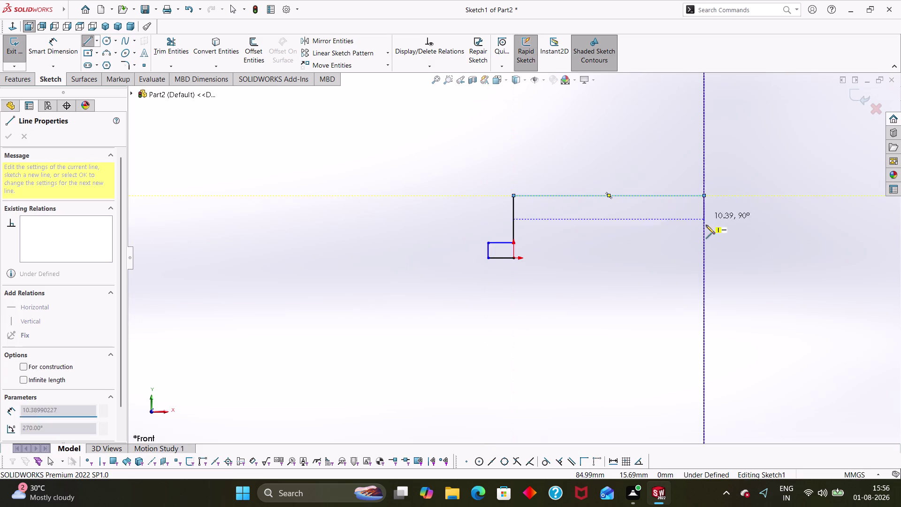
Draw the stepped line outline with a tall middle section and short side steps.
click(707, 242)
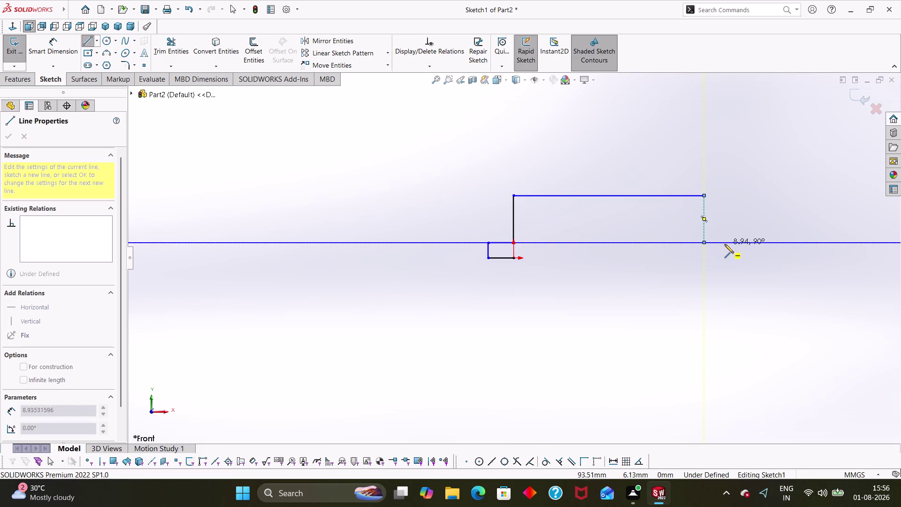
click(728, 243)
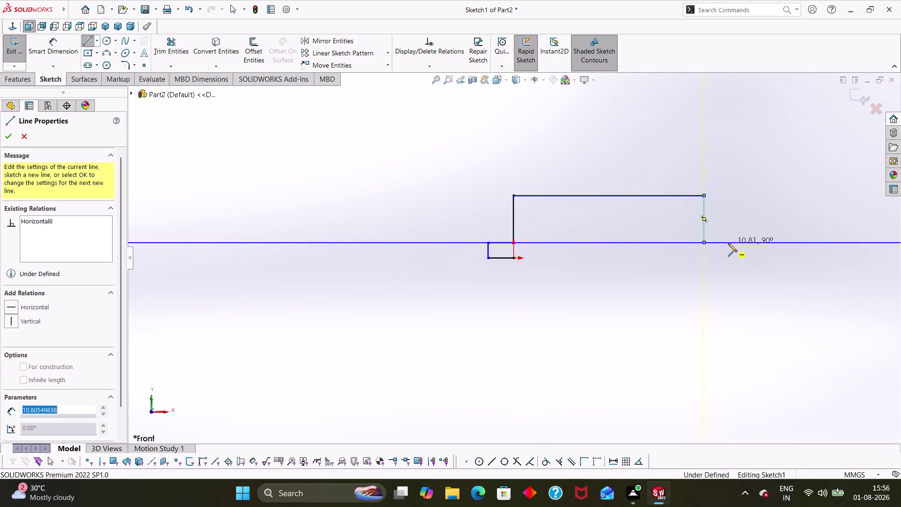
click(729, 259)
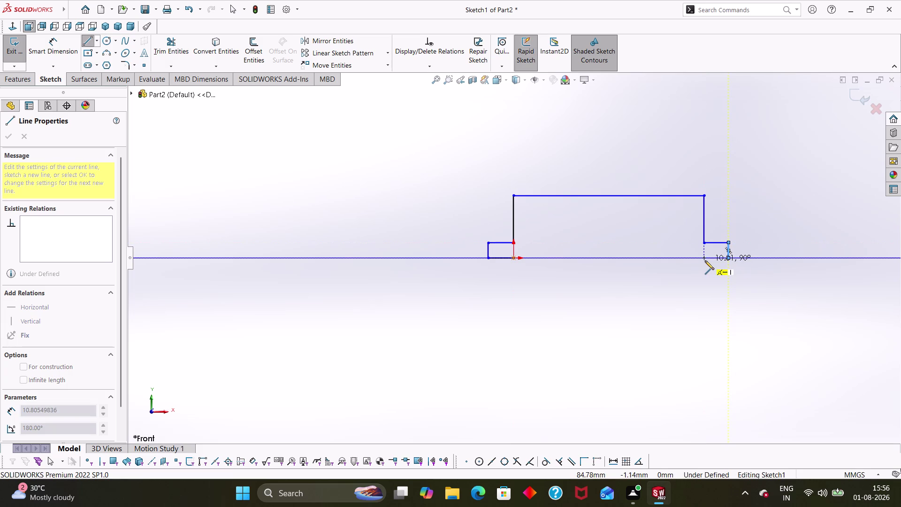
click(704, 260)
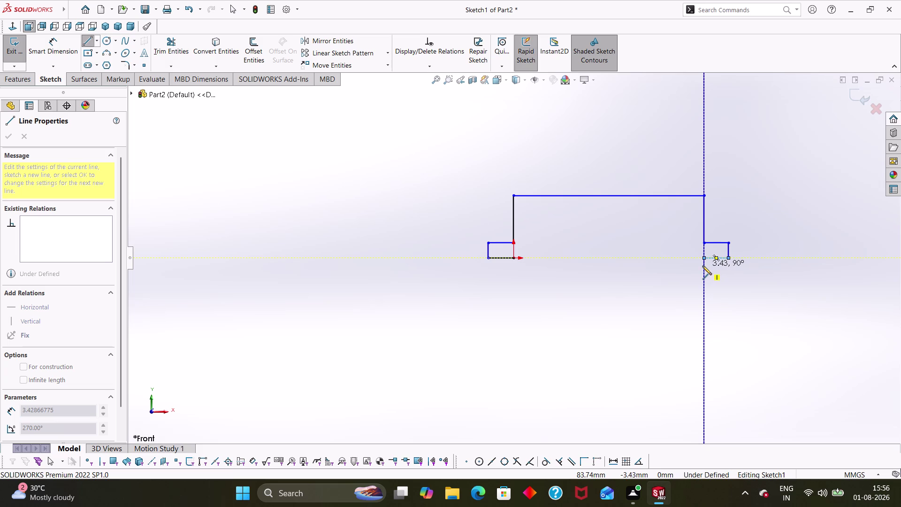
key(Escape)
Delete the stray short bottom lines from the outline.
click(708, 258)
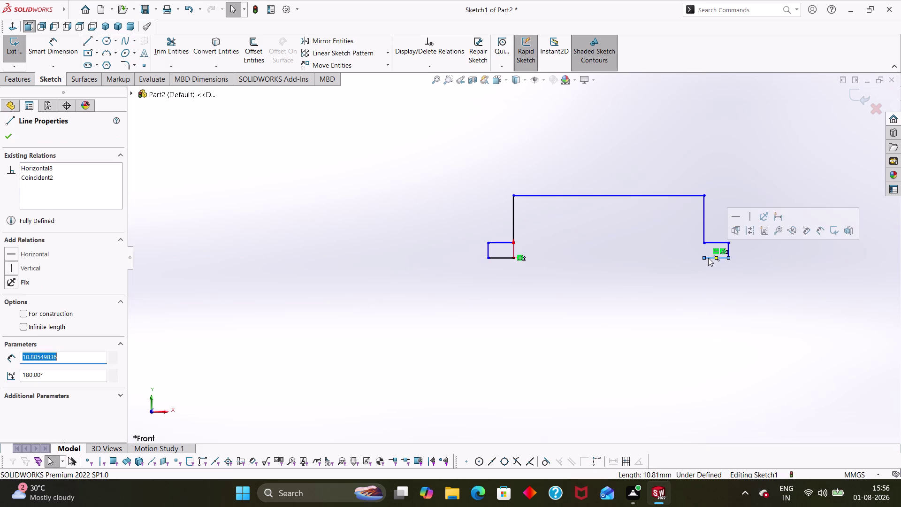
key(Delete)
click(506, 259)
key(Delete)
right_drag(441, 268, 383, 270)
click(487, 258)
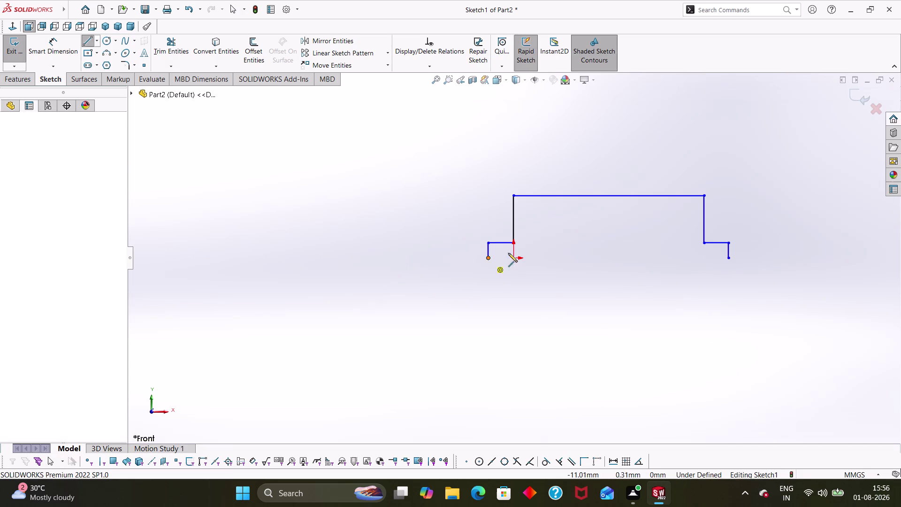
Draw the closing line along the bottom of the outline.
click(728, 256)
key(Escape)
key(Escape)
key(Escape)
right_drag(461, 336, 430, 250)
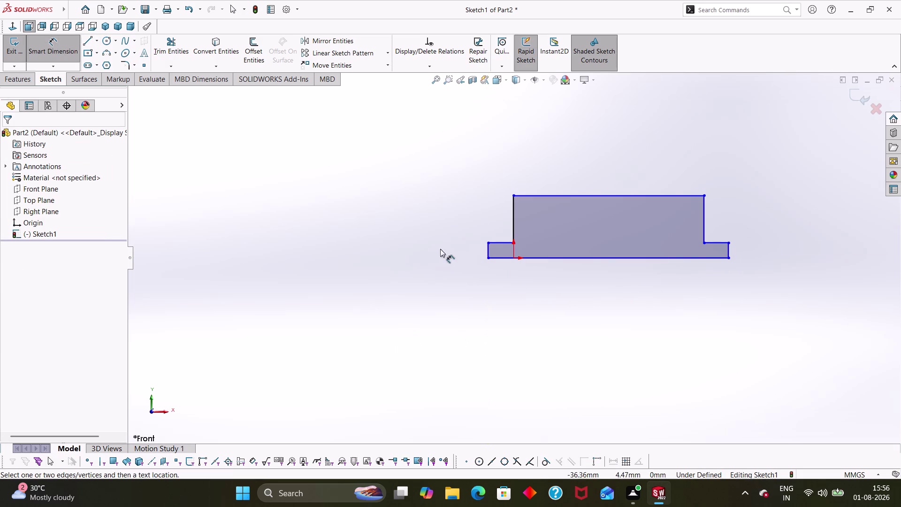
Try dimensioning at the bottom-left corner, then cancel the attempt.
click(484, 251)
click(486, 255)
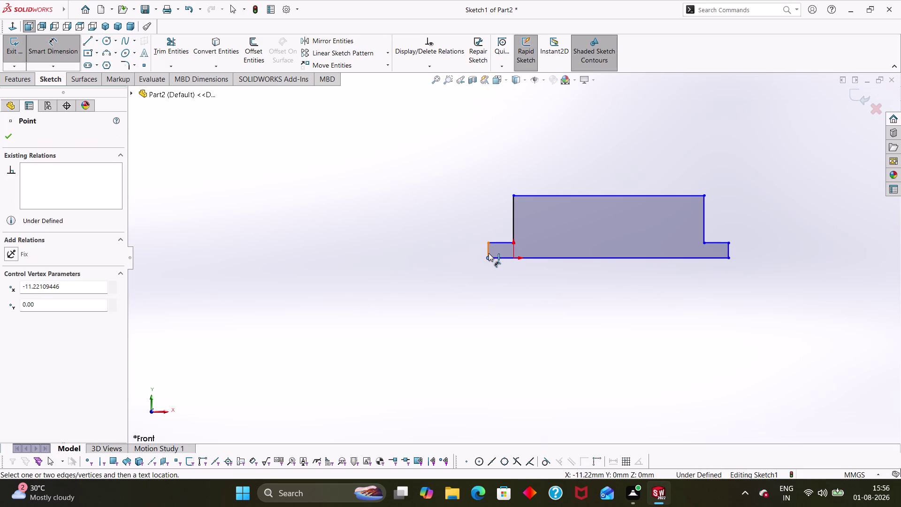
click(488, 252)
key(Escape)
key(Escape)
key(Escape)
right_drag(473, 300, 469, 259)
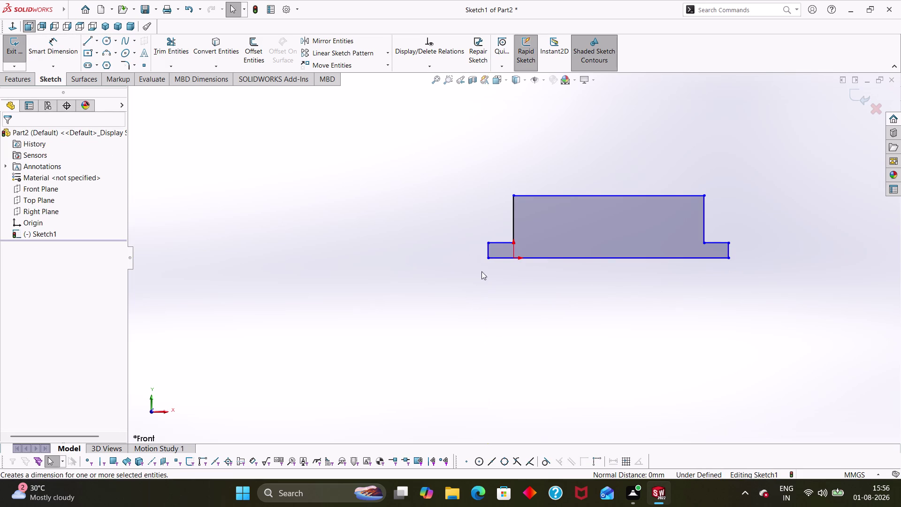
right_drag(483, 301, 476, 221)
Dimension the left step's vertical edge to a 12.50 mm height.
click(486, 251)
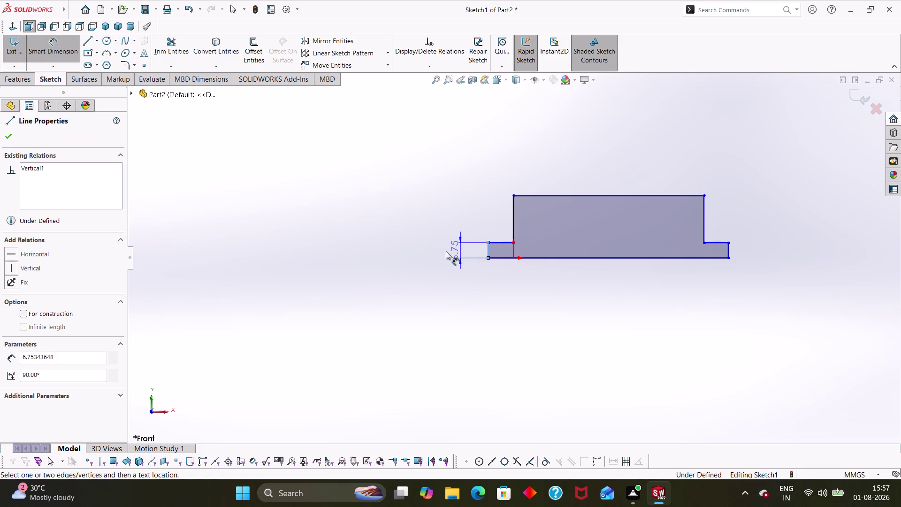
click(446, 251)
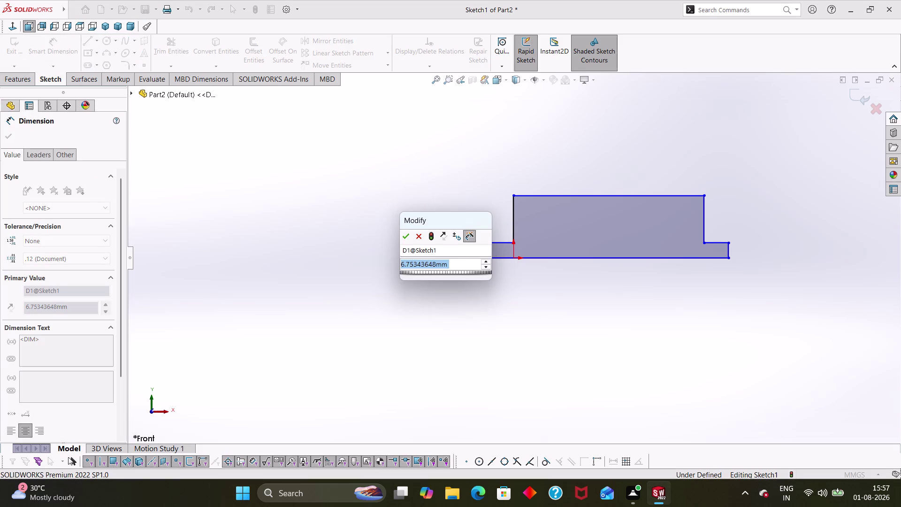
text(12.5)
key(Return)
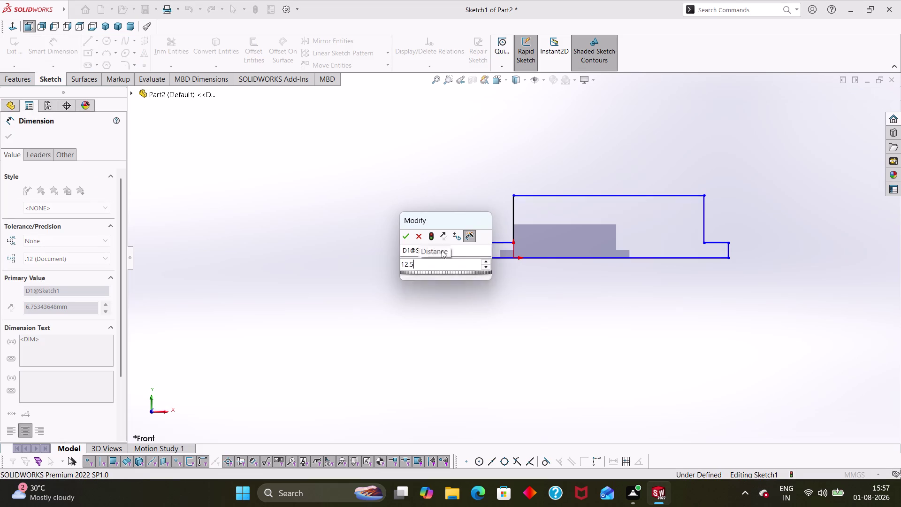
key(Escape)
key(Escape)
key(Escape)
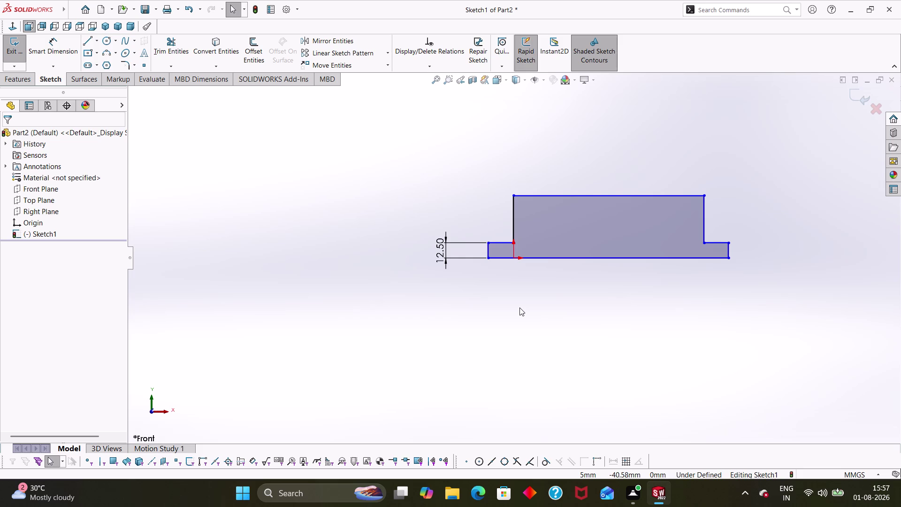
right_drag(519, 308, 368, 333)
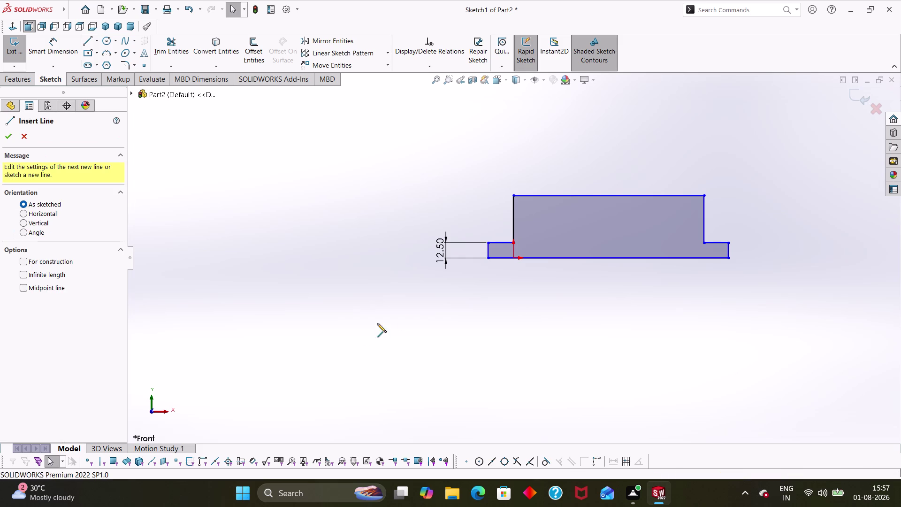
Dimension the profile's overall height to 50 mm.
right_drag(492, 341, 309, 323)
right_drag(510, 285, 414, 263)
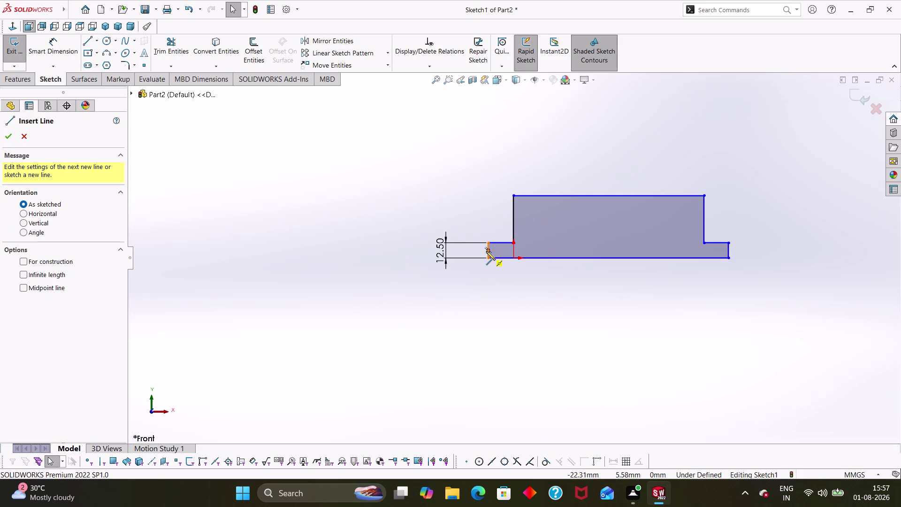
right_drag(492, 319, 500, 232)
click(493, 257)
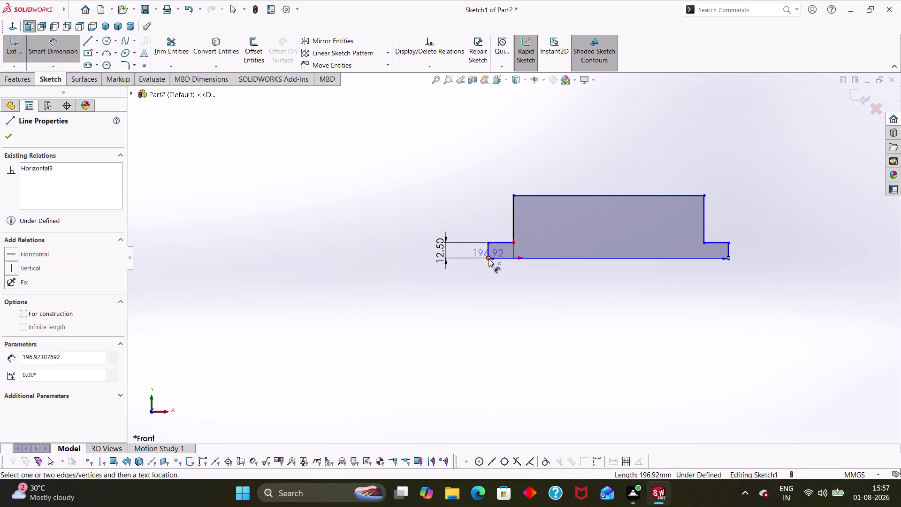
click(513, 193)
click(391, 218)
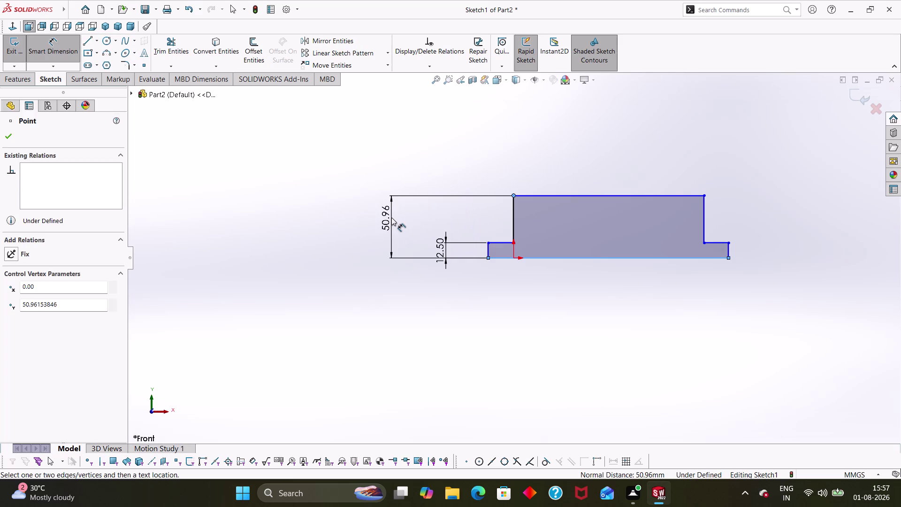
text(50)
key(Return)
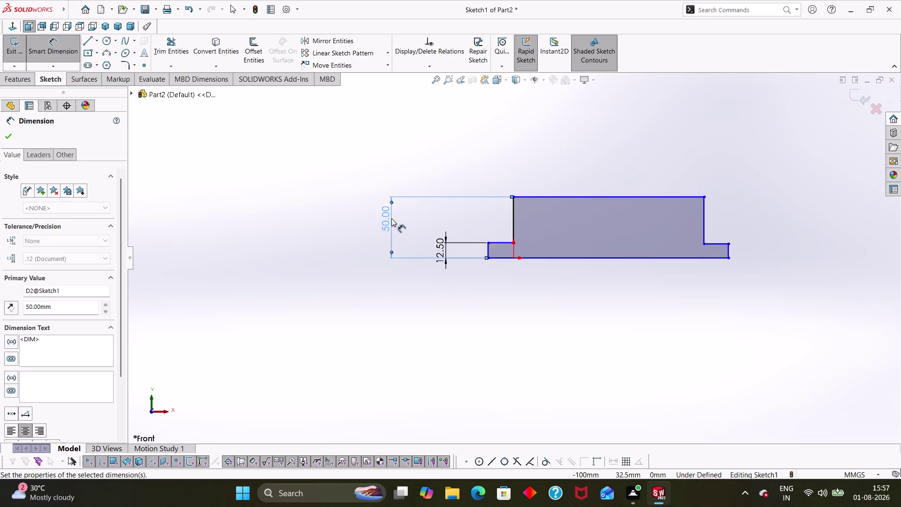
key(Escape)
key(Escape)
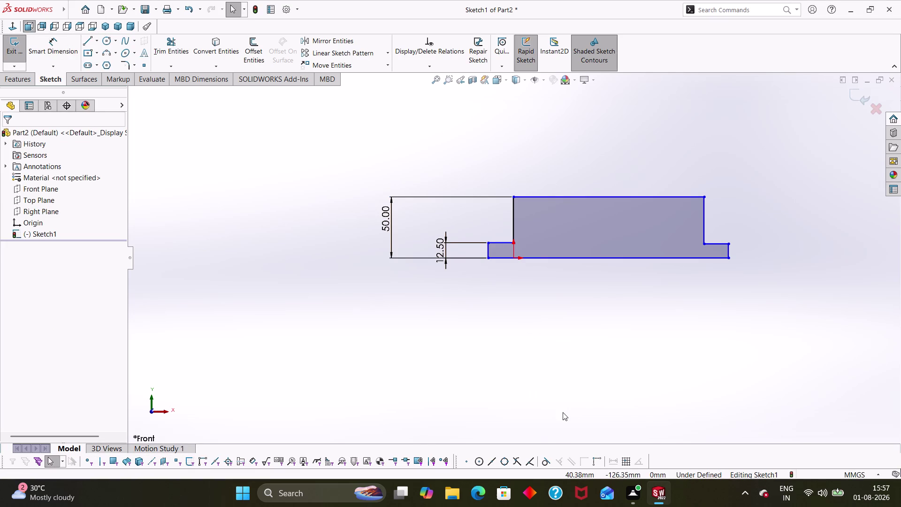
Dimension the profile's overall length to 200 mm.
right_drag(562, 413, 505, 225)
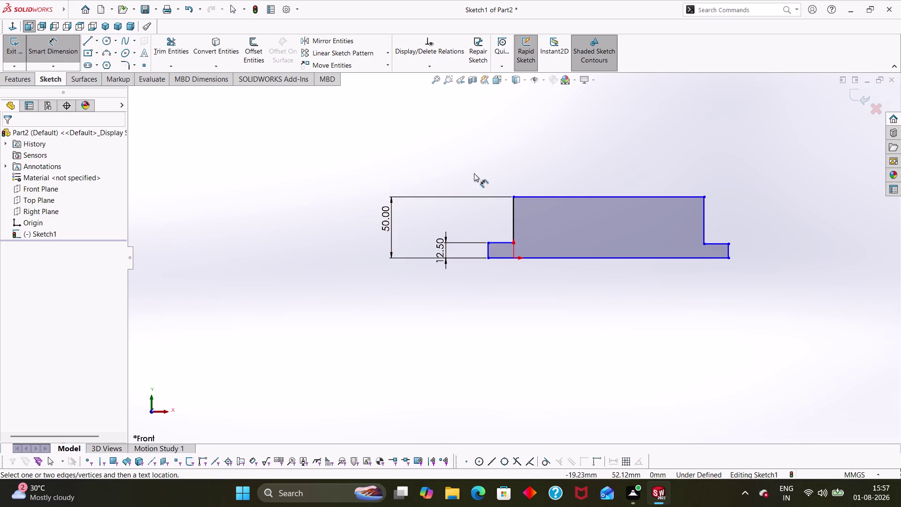
right_drag(505, 225, 490, 195)
click(489, 259)
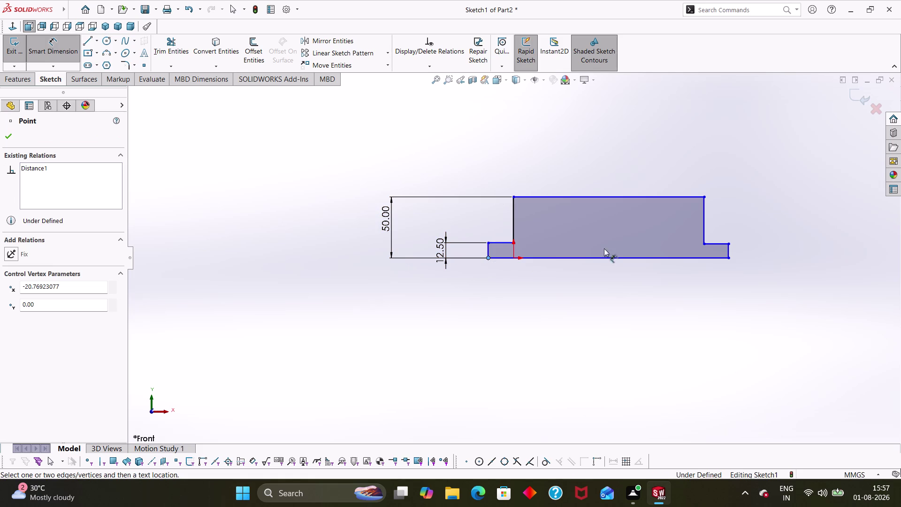
click(729, 257)
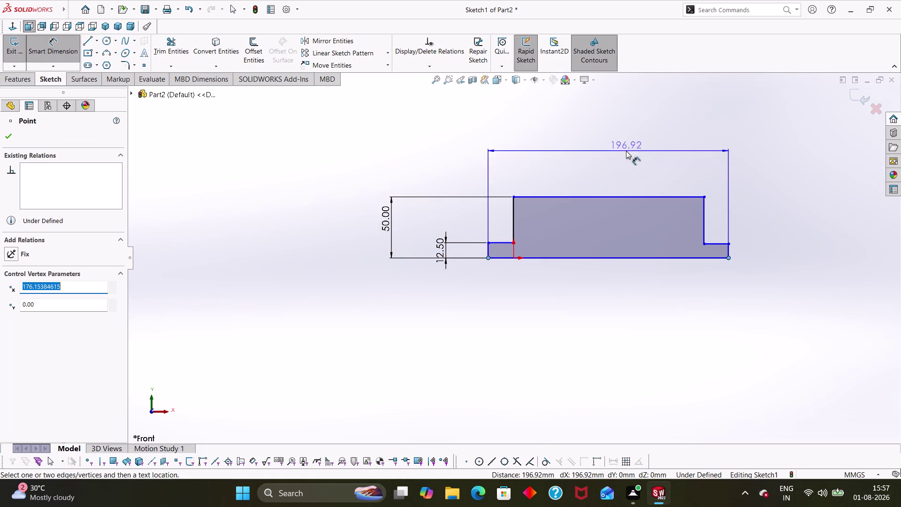
click(624, 145)
text(200)
key(Return)
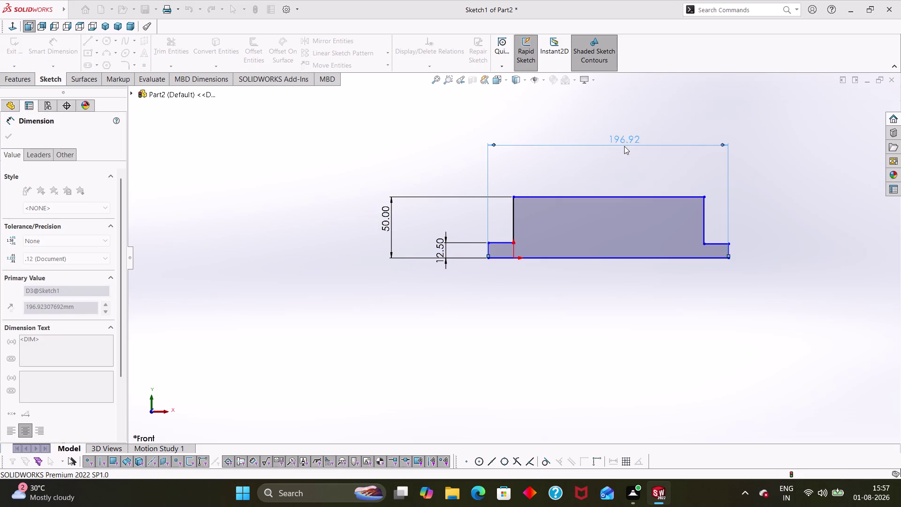
key(Escape)
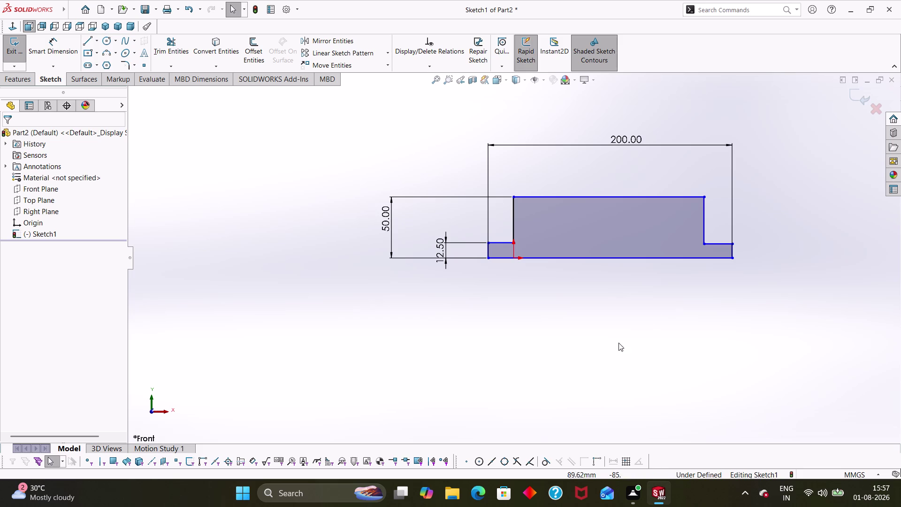
Dimension the right step's bottom edge to a 16.5 mm width.
right_drag(616, 354, 632, 243)
click(717, 243)
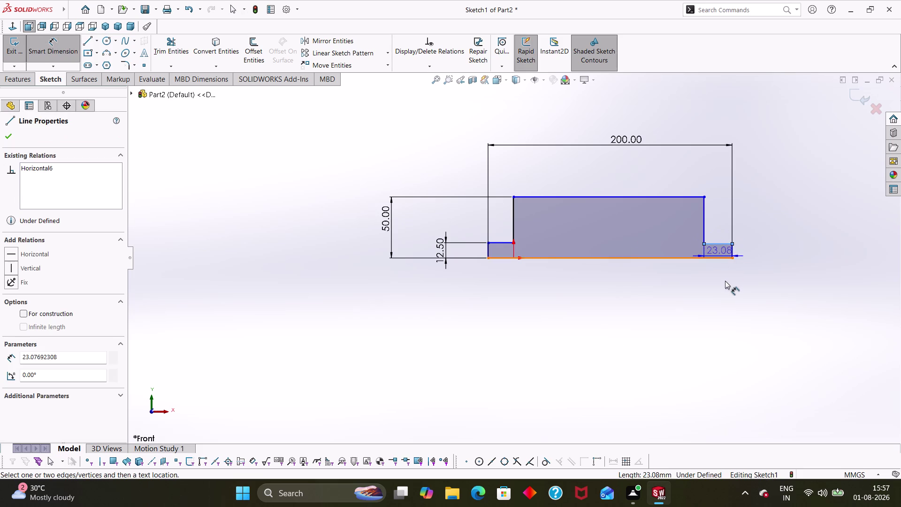
click(725, 281)
text(16.)
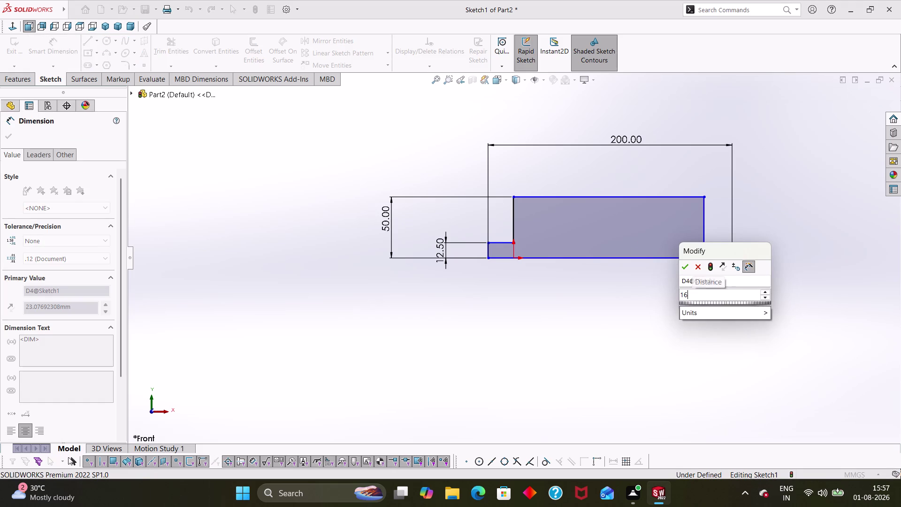
text(5)
key(Return)
click(736, 331)
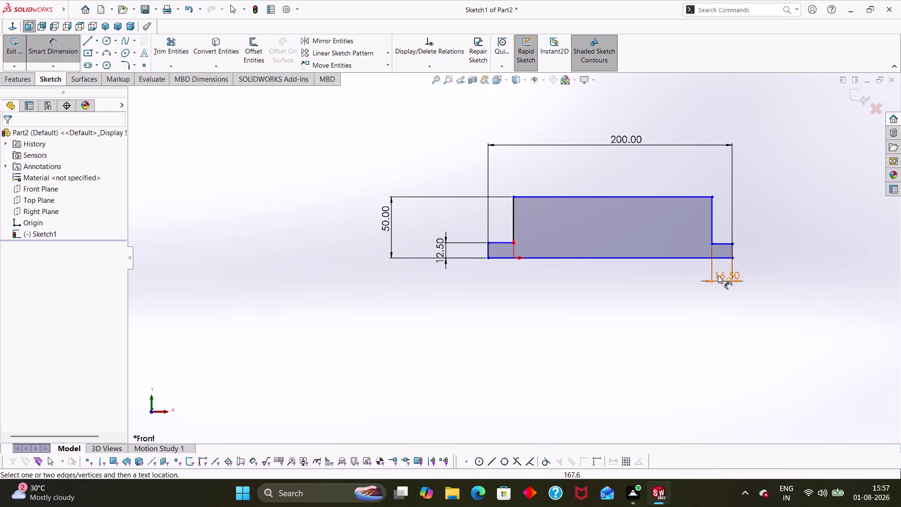
Start a dimension on the left step's top edge, then cancel it.
click(722, 245)
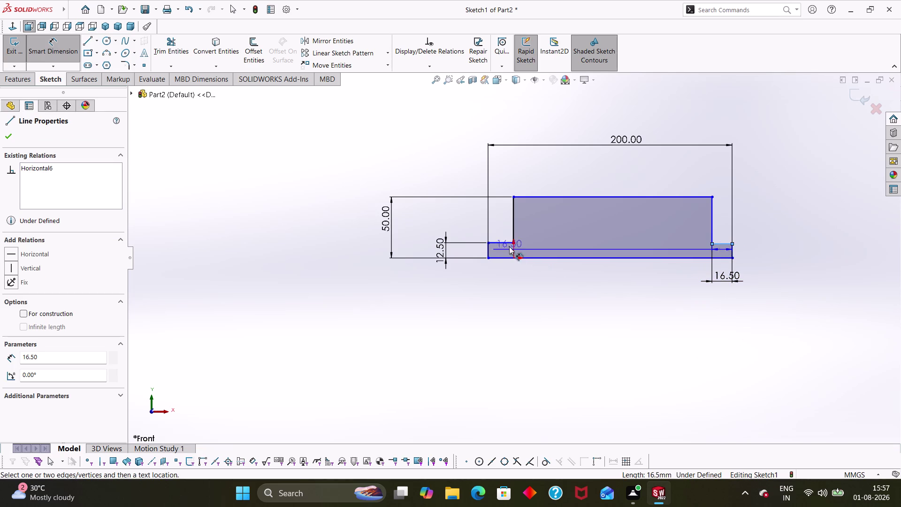
click(508, 244)
key(Escape)
key(Escape)
key(Escape)
key(Escape)
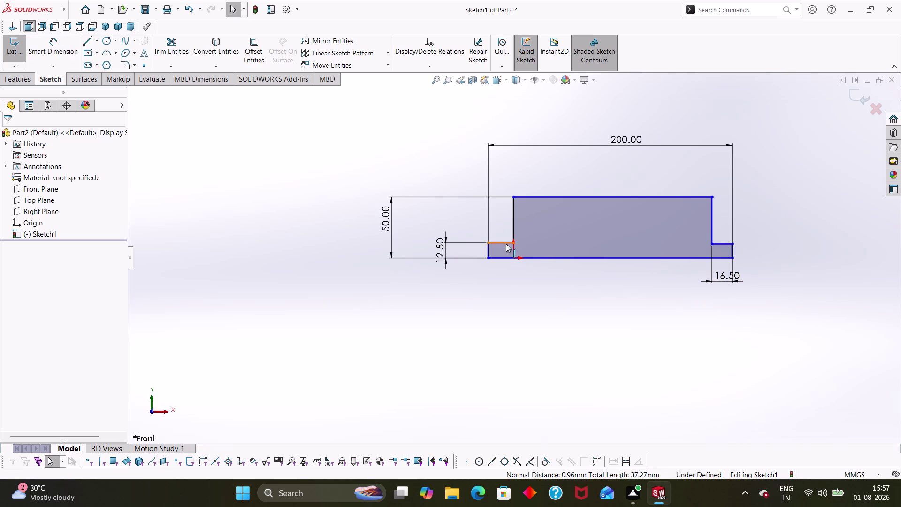
Add Equal relations to the two step top edges and the two short end edges.
click(505, 242)
click(721, 245)
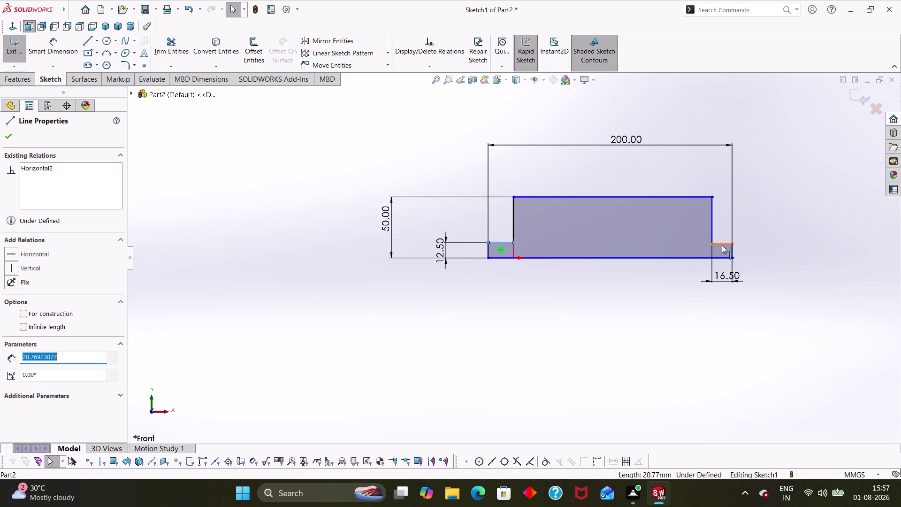
click(16, 374)
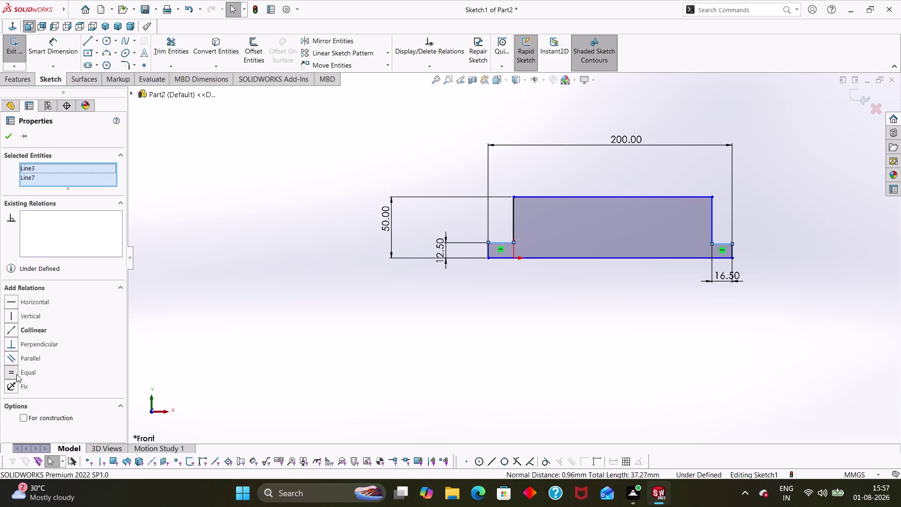
click(4, 140)
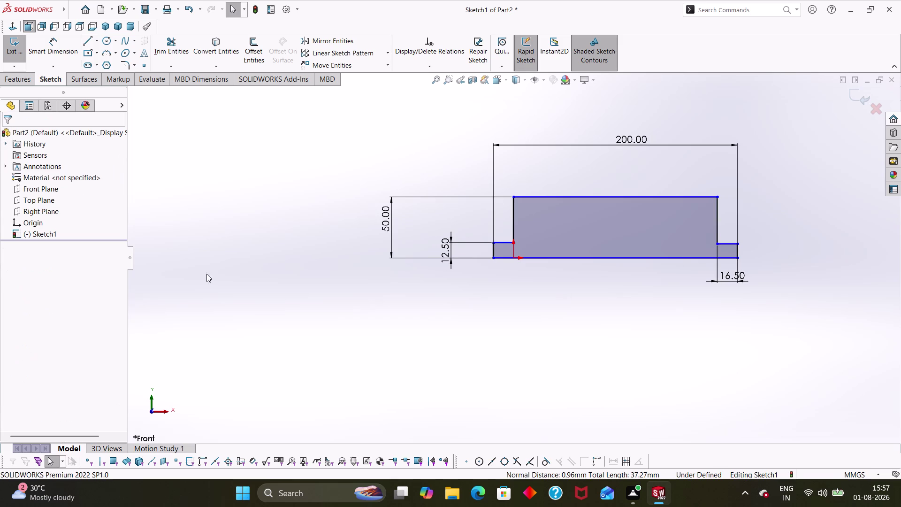
click(738, 248)
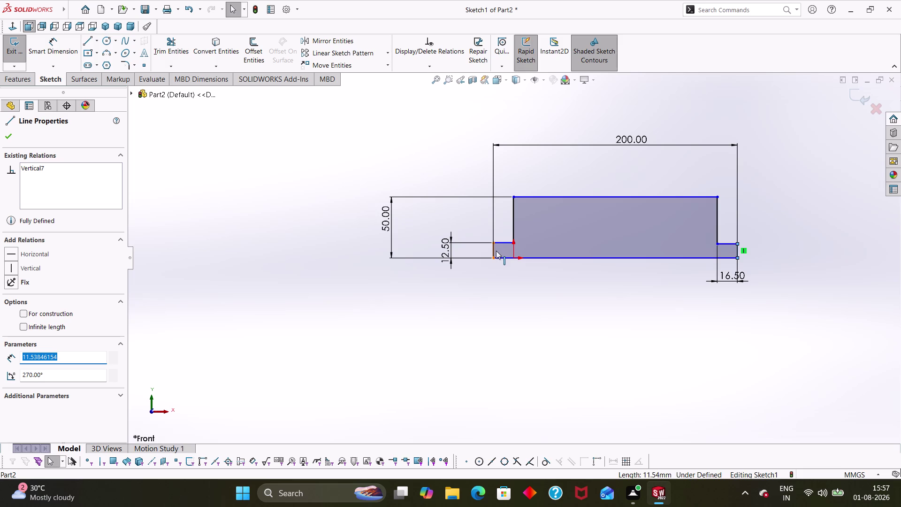
click(494, 250)
click(8, 373)
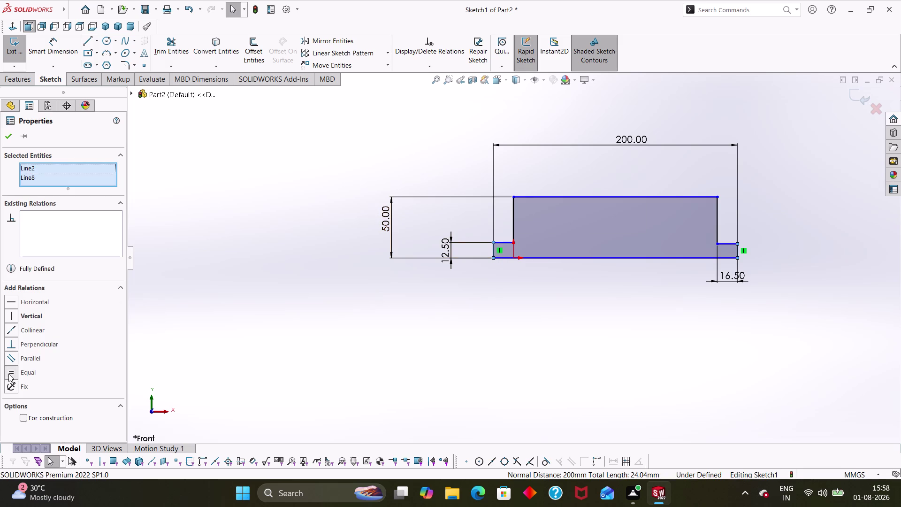
click(7, 140)
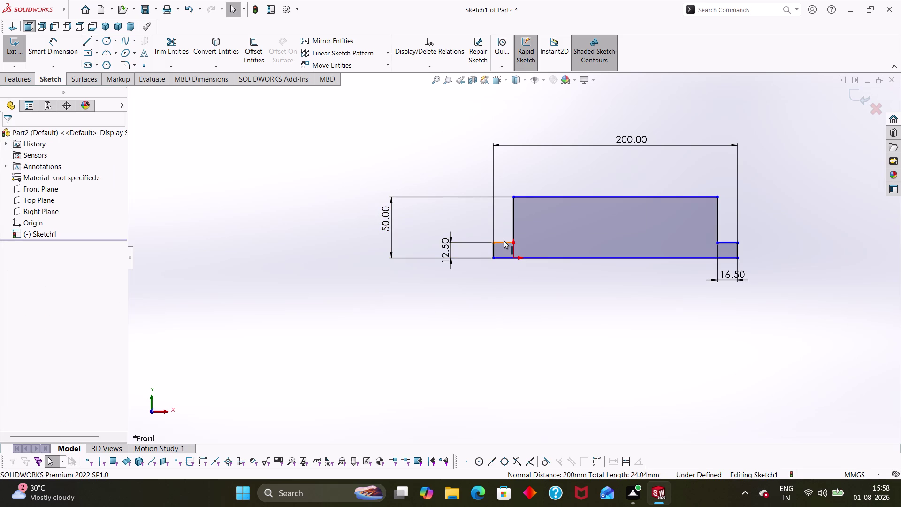
Make the two step top edges collinear.
click(503, 241)
click(721, 241)
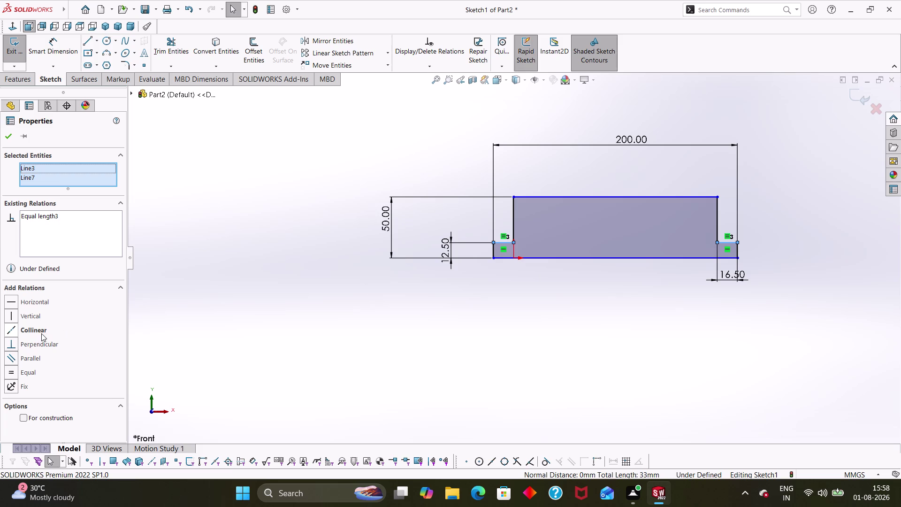
click(10, 303)
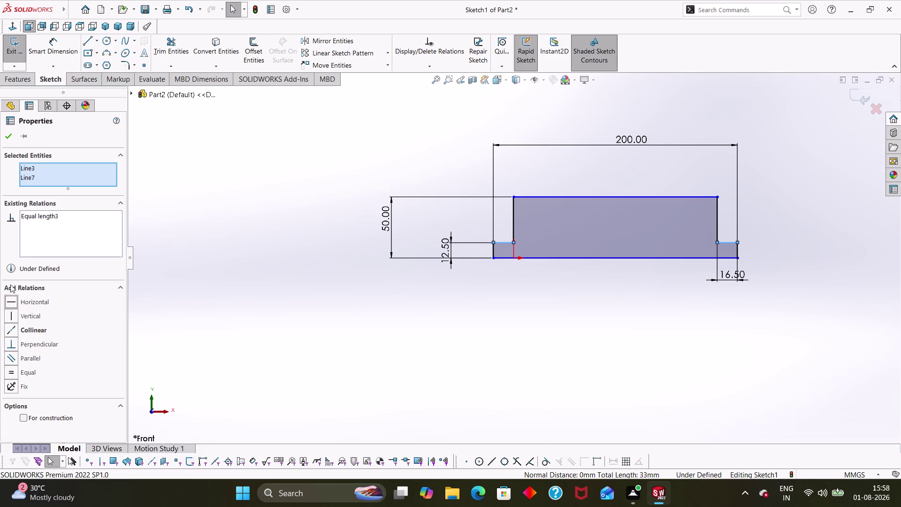
click(8, 137)
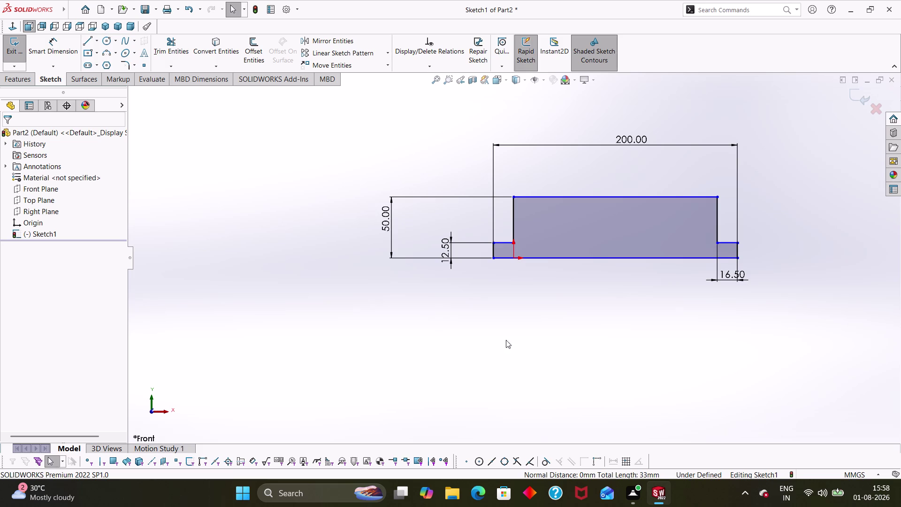
click(105, 52)
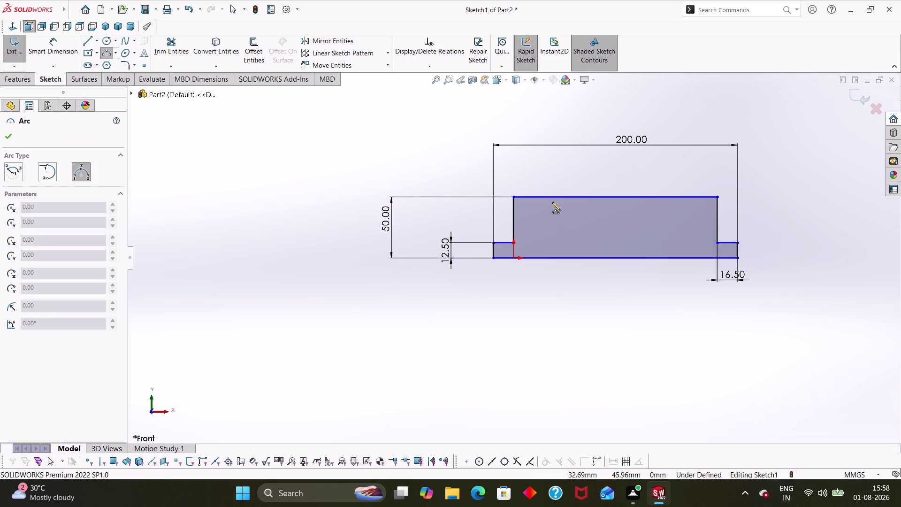
click(513, 197)
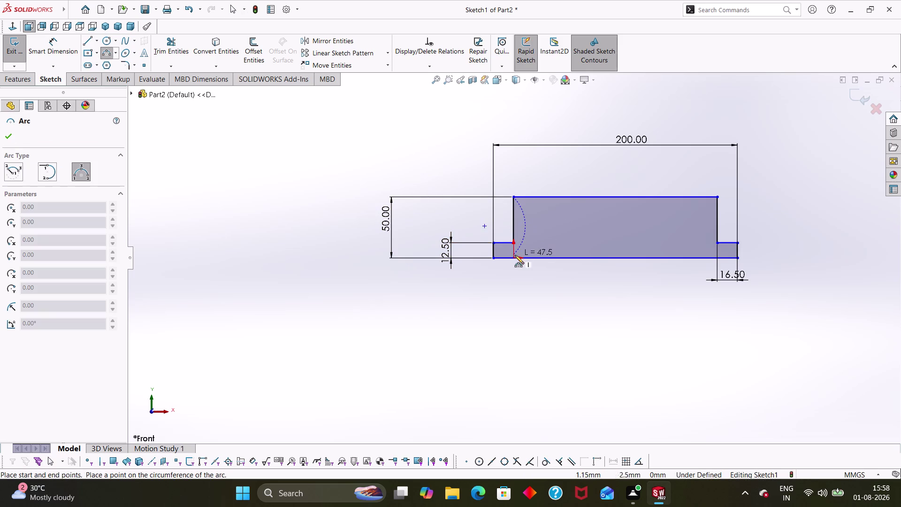
click(514, 258)
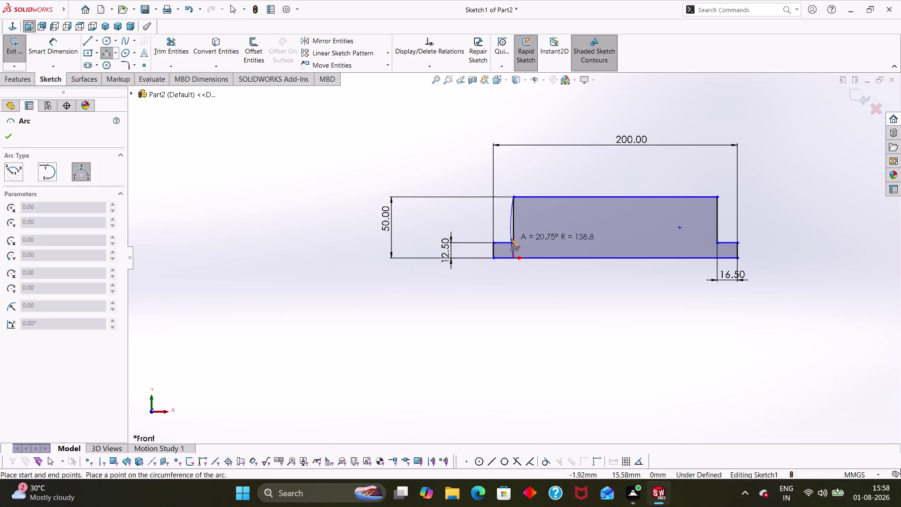
key(Escape)
key(Escape)
key(Escape)
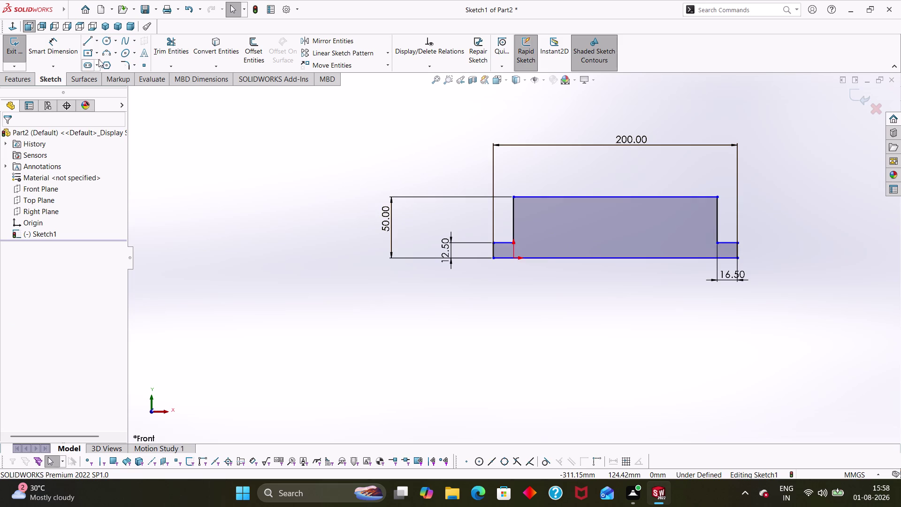
click(102, 55)
click(511, 198)
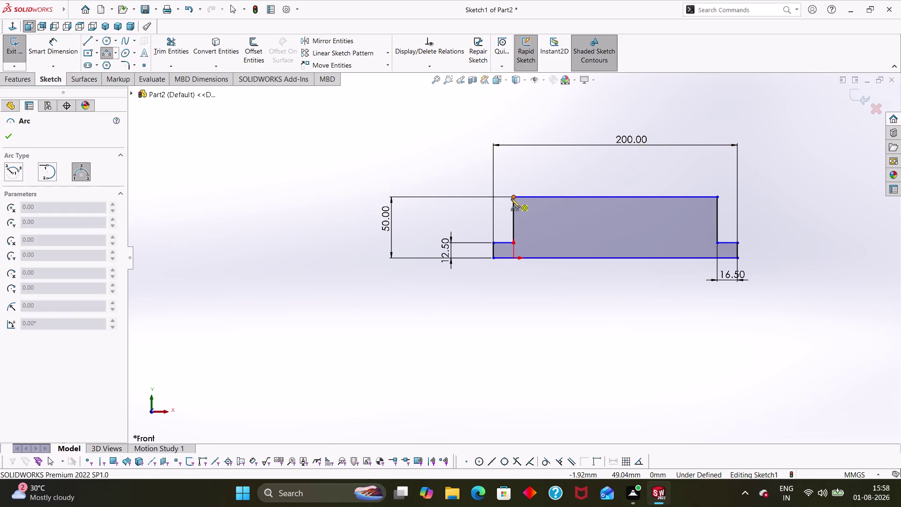
click(508, 258)
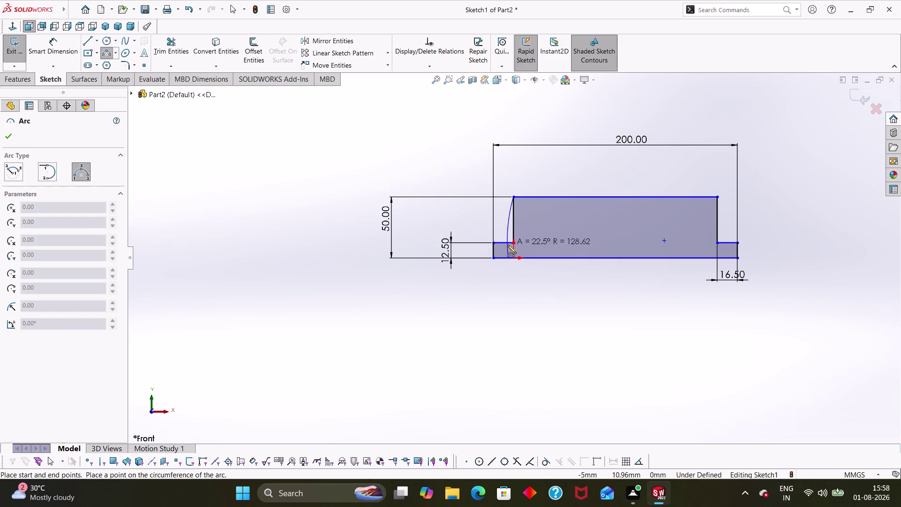
click(508, 245)
key(Escape)
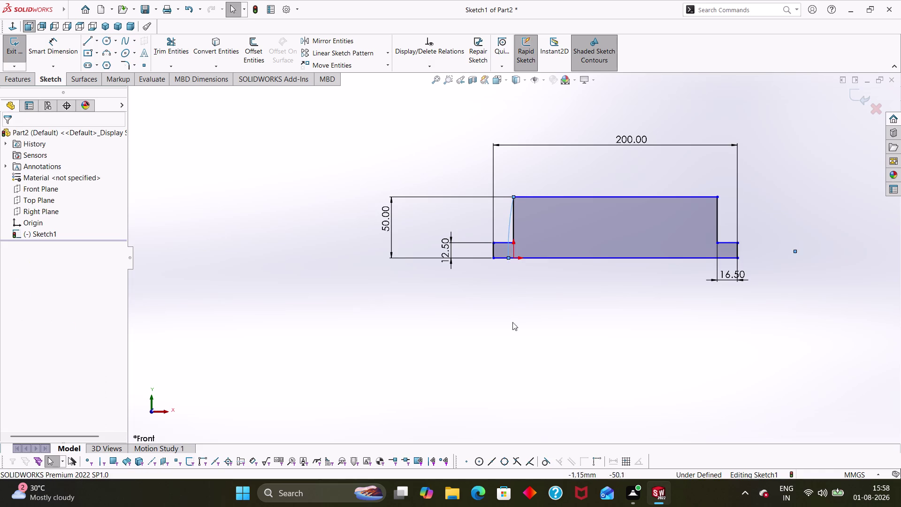
right_drag(512, 318, 506, 245)
click(511, 232)
key(Escape)
key(Escape)
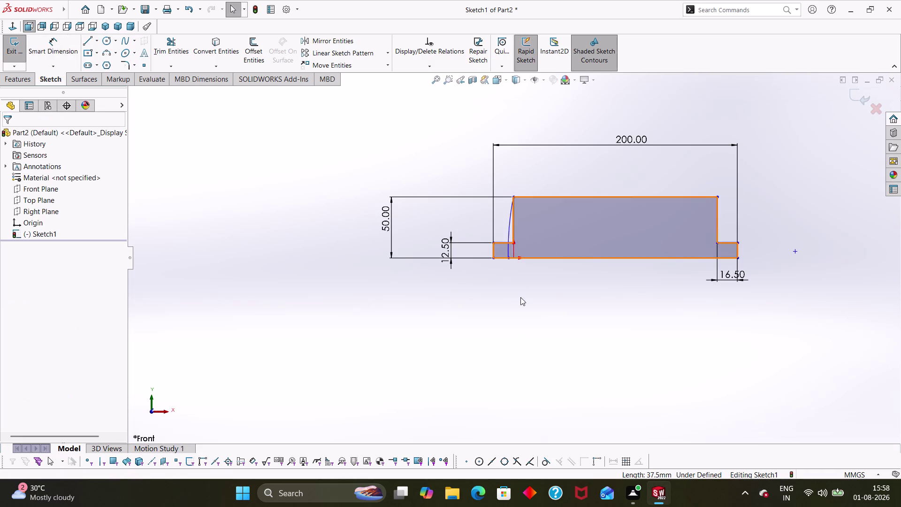
right_drag(520, 298, 517, 230)
click(509, 222)
click(532, 227)
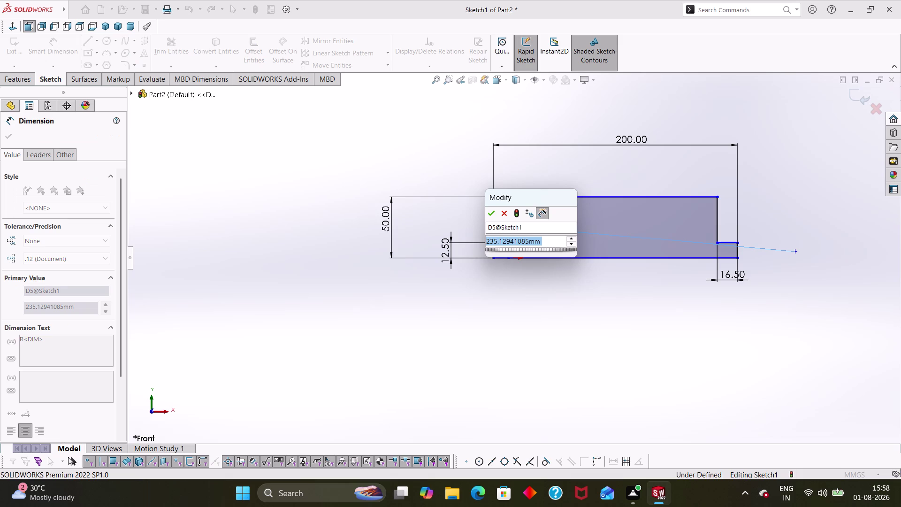
key(Escape)
key(Escape)
key(Escape)
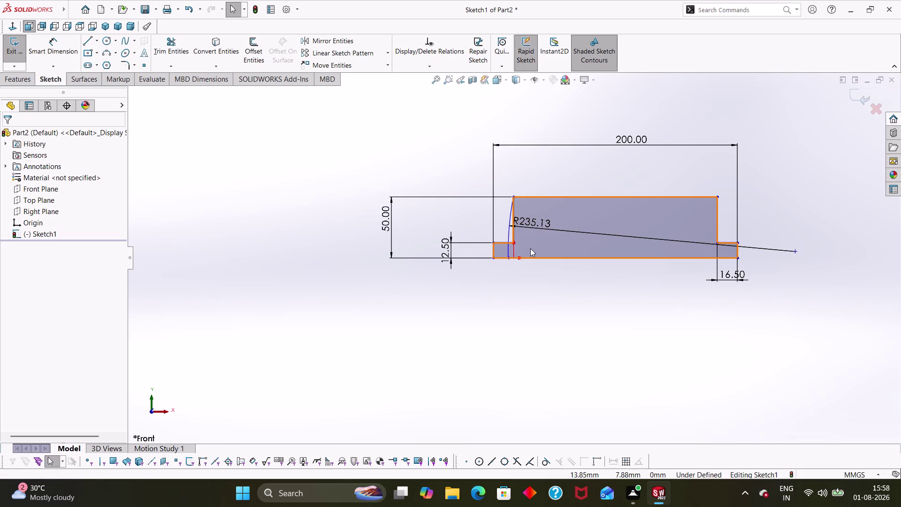
key(ctrl+z)
key(ctrl+z)
key(ctrl+z)
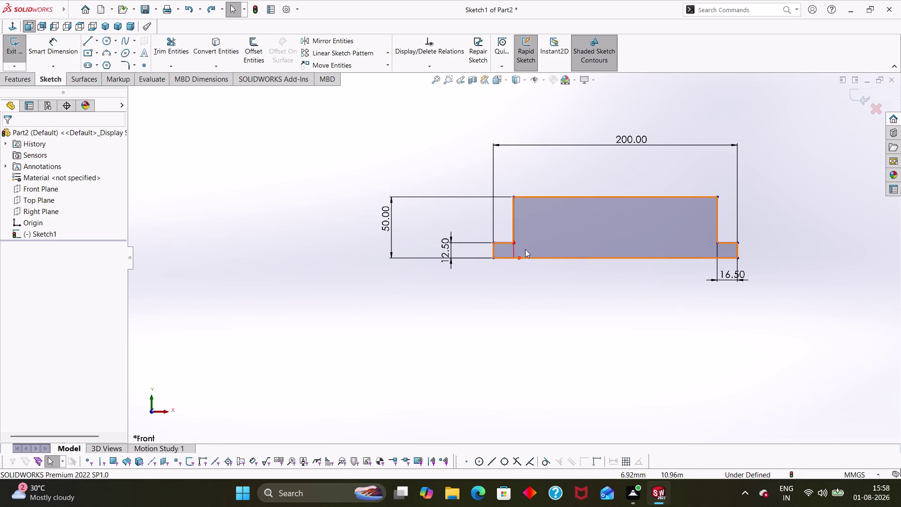
key(Escape)
key(Escape)
key(Escape)
key(Escape)
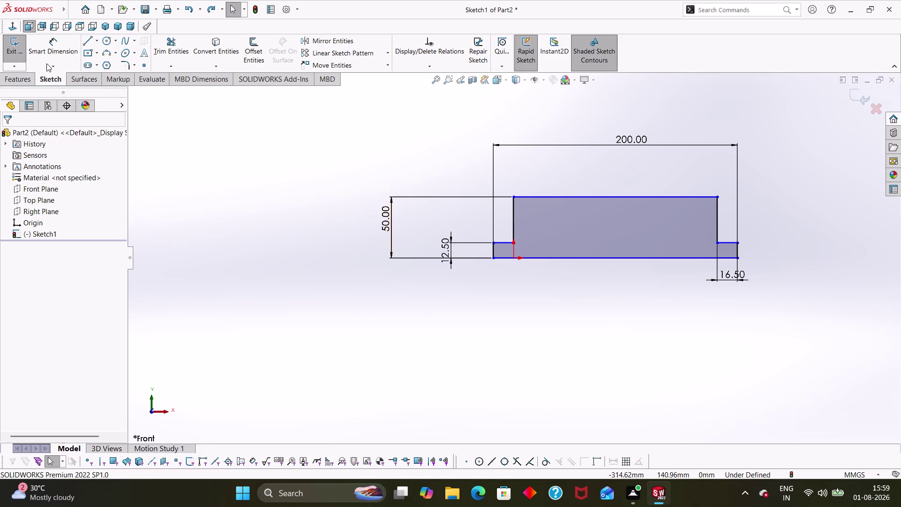
click(29, 81)
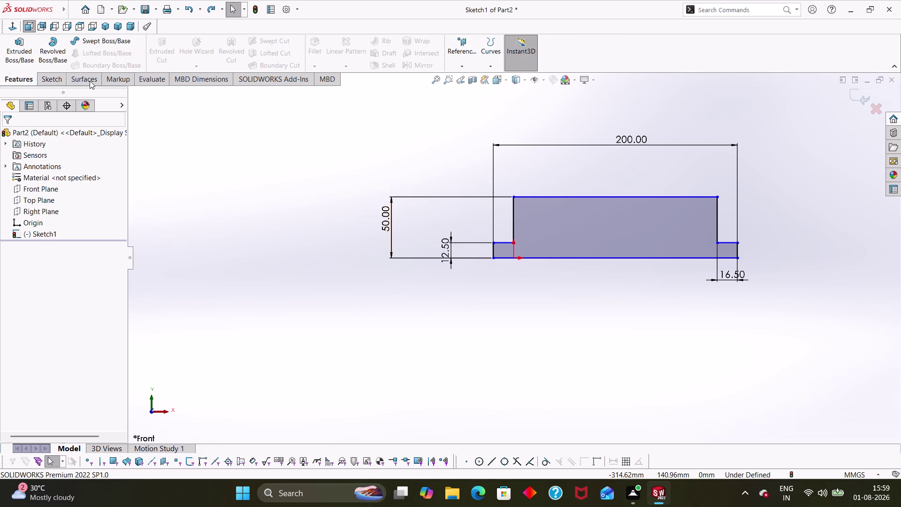
Revolve the stepped profile 360° about Line10 into a cylinder with an end stub.
click(66, 64)
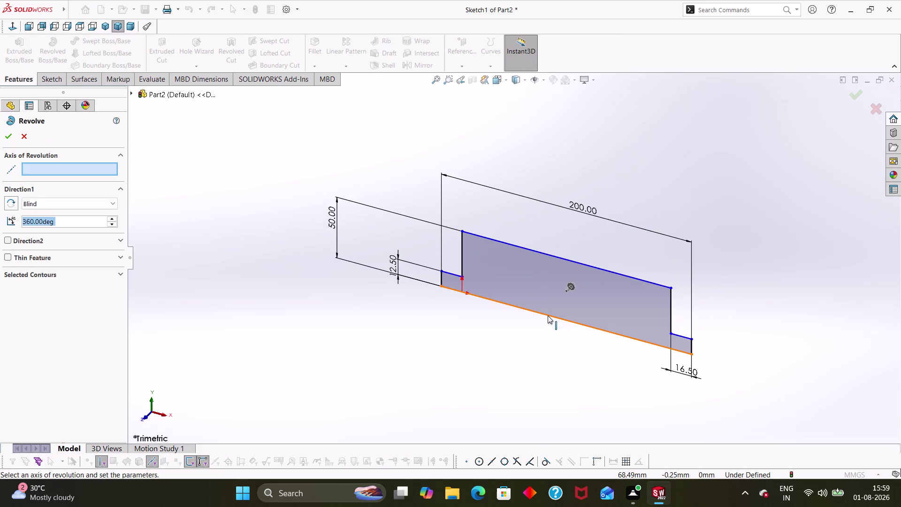
click(548, 315)
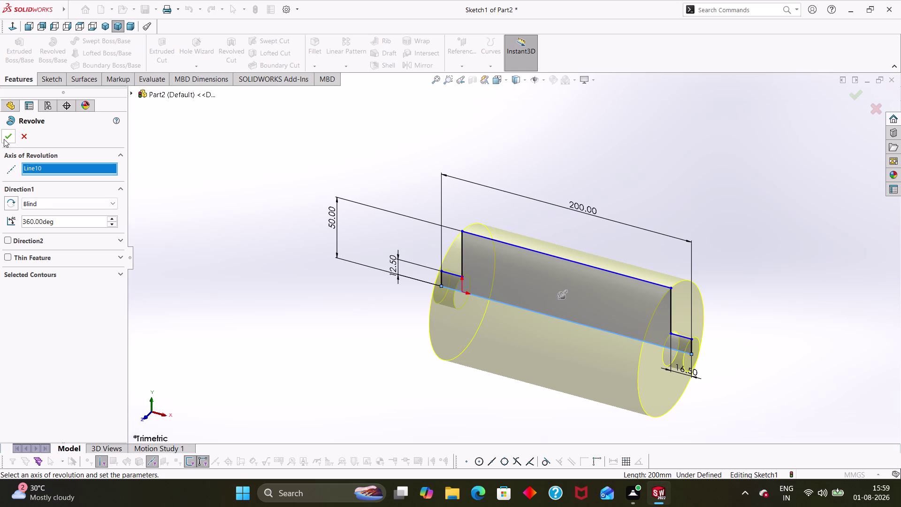
click(4, 138)
click(330, 327)
middle_drag(465, 360, 548, 322)
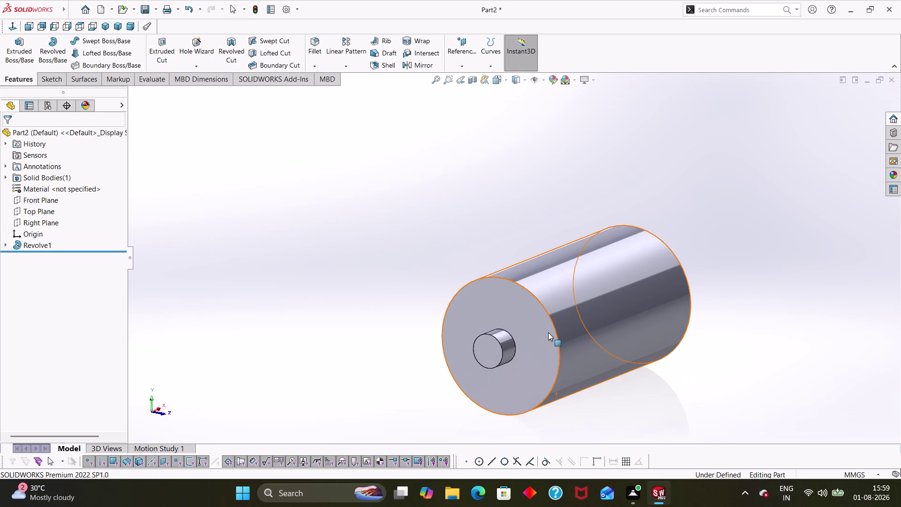
scroll(up, 3)
click(492, 335)
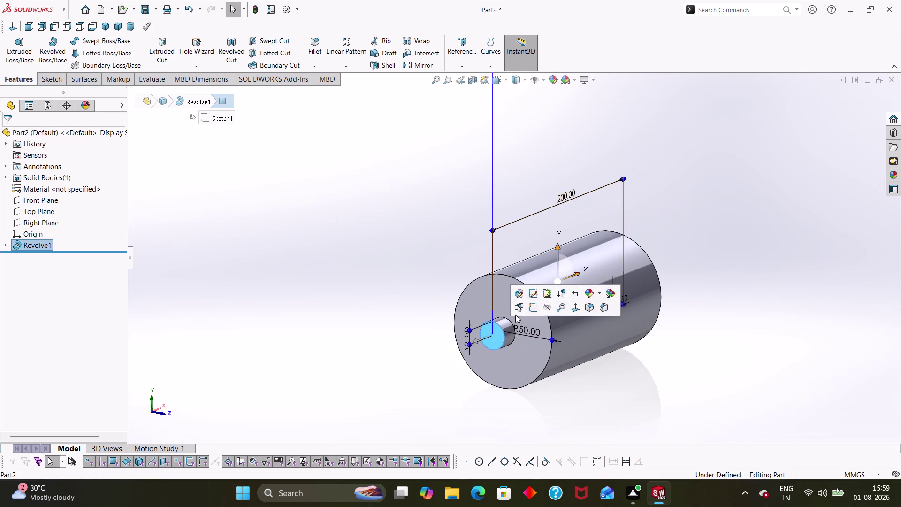
Sketch a circle centred on the origin on the stub's end face.
click(534, 307)
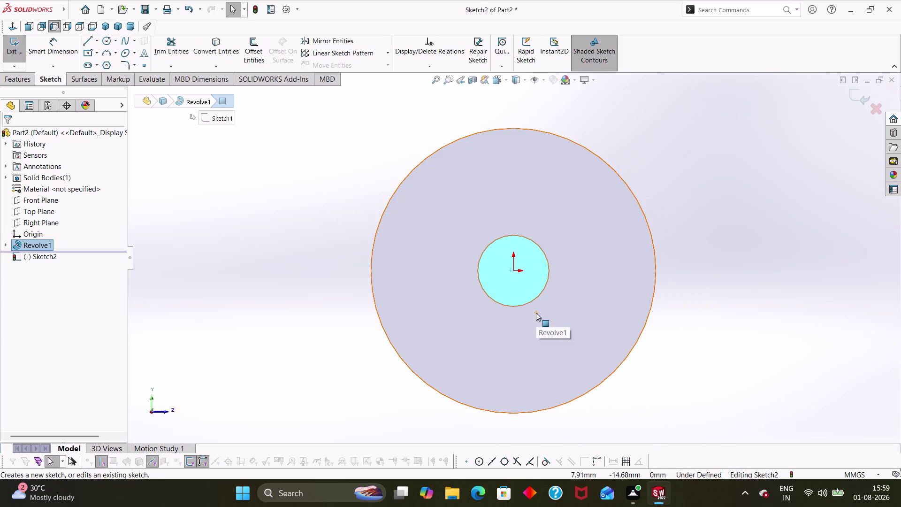
scroll(up, 3)
right_drag(394, 317, 570, 315)
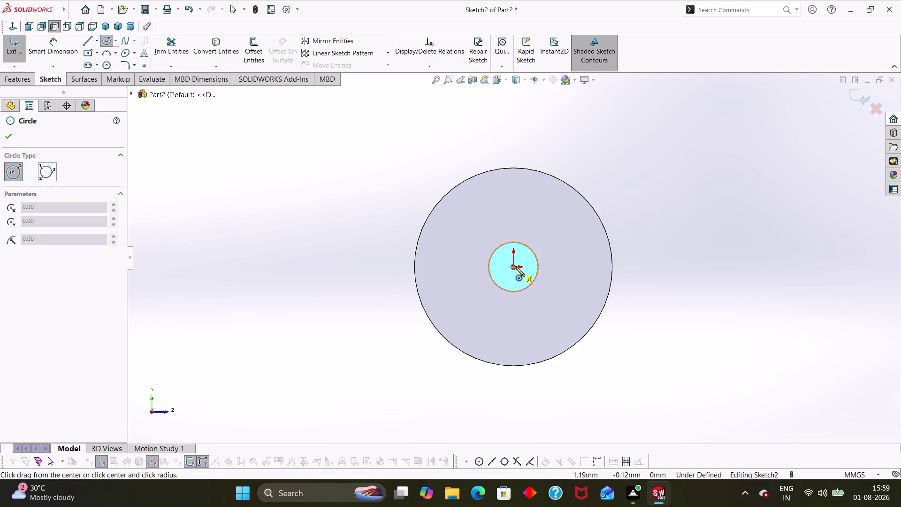
click(513, 266)
click(510, 279)
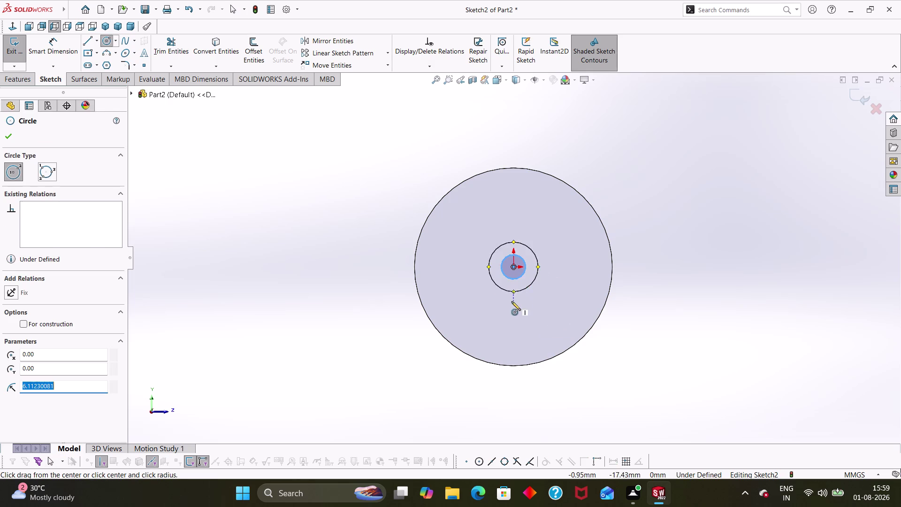
key(Escape)
key(Escape)
right_drag(570, 431, 597, 265)
Dimension the circle's diameter to 10 mm.
click(526, 263)
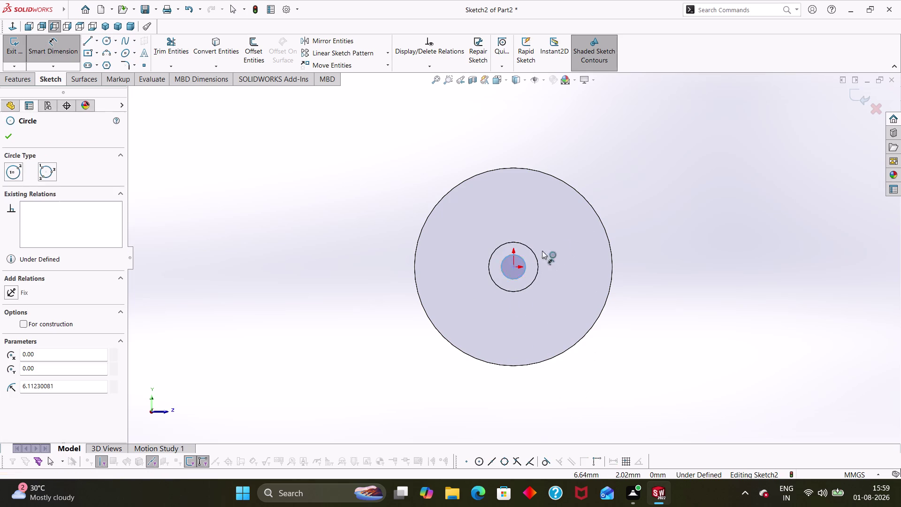
click(610, 221)
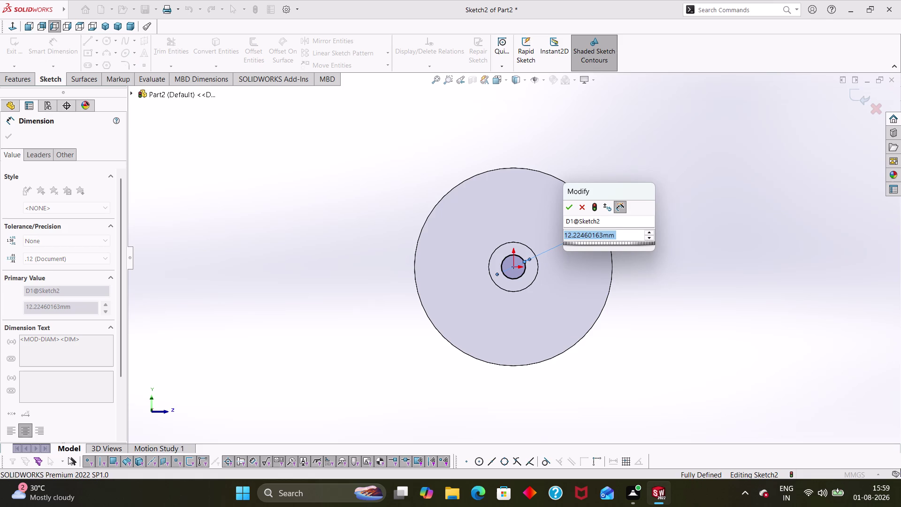
text(10)
key(Return)
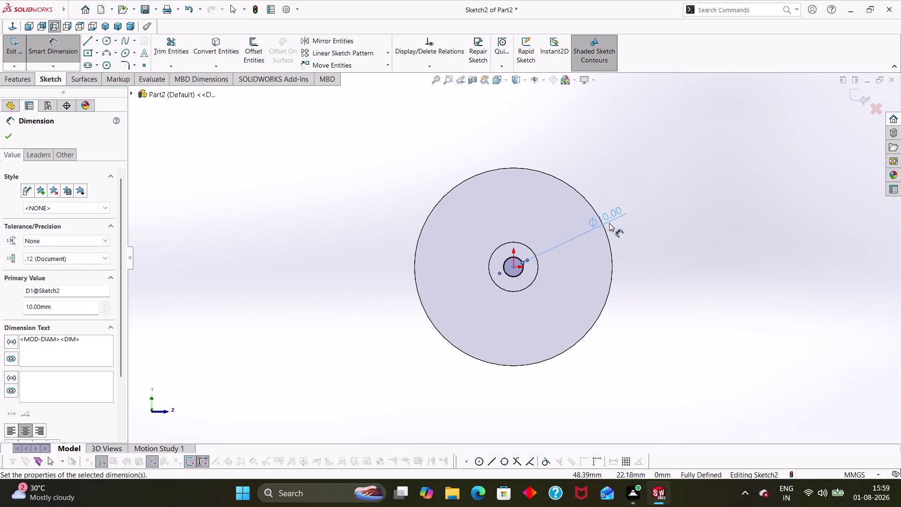
key(Escape)
key(Escape)
middle_drag(338, 211, 311, 225)
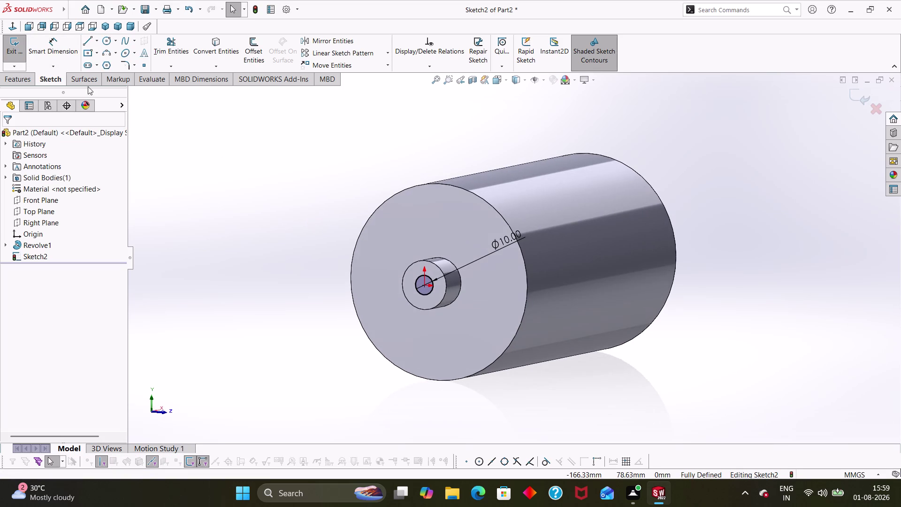
click(33, 77)
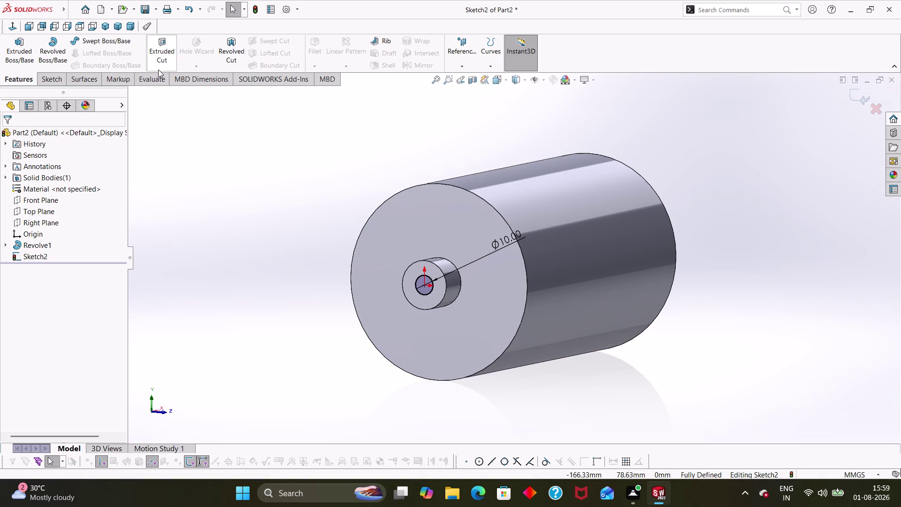
Extrude-cut the 10 mm circle Blind to a depth of 59 mm.
click(159, 70)
scroll(down, 3)
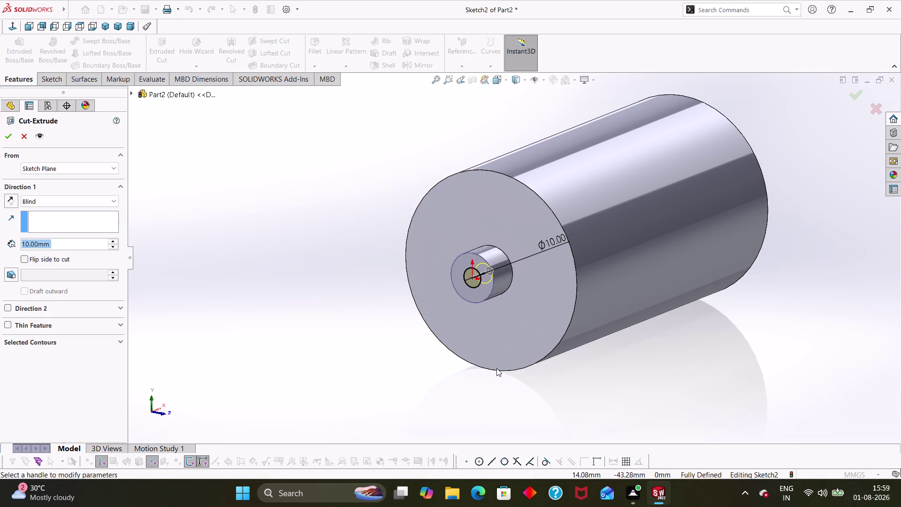
text(59)
key(Return)
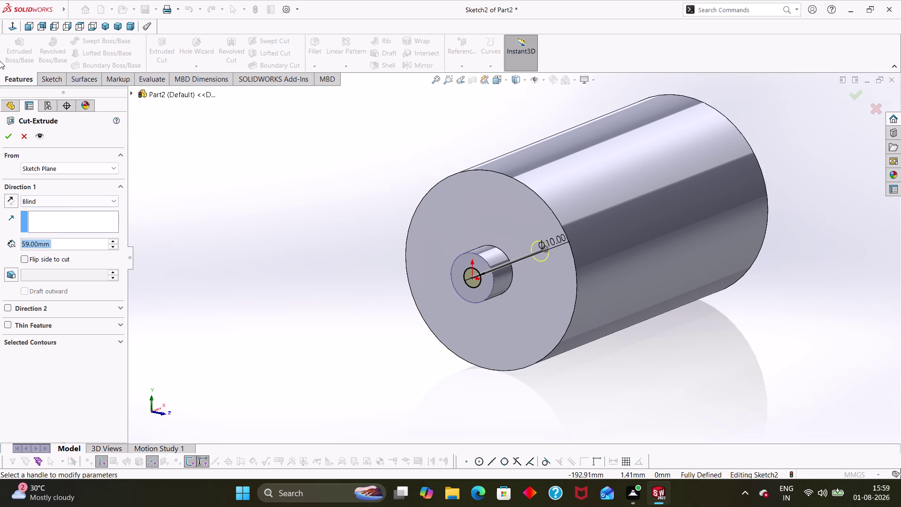
click(13, 132)
click(329, 259)
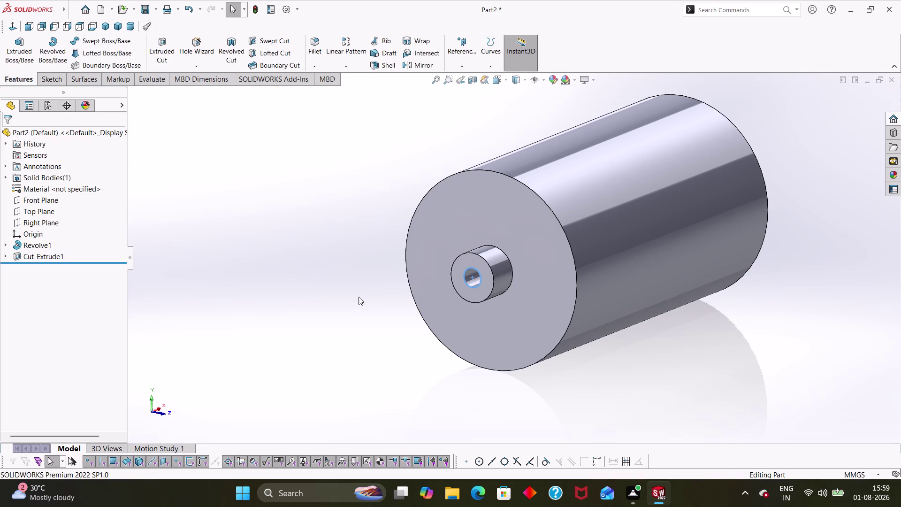
middle_drag(359, 297, 320, 312)
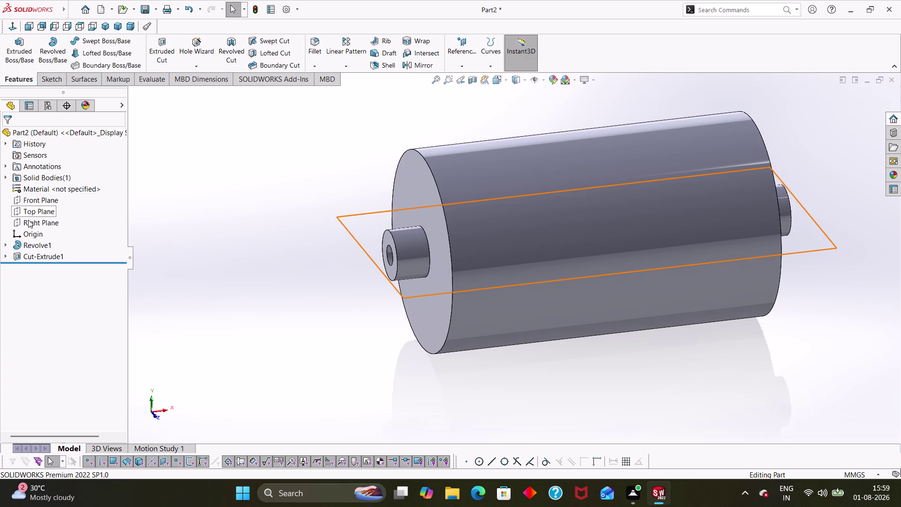
Sketch a circle centred on the origin on the opposite stub's end face.
middle_drag(731, 342, 614, 345)
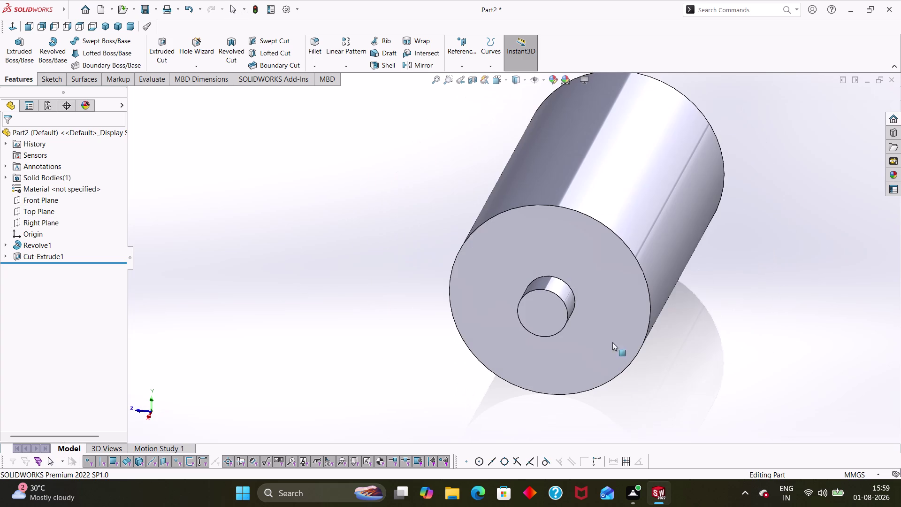
right_click(547, 319)
click(576, 273)
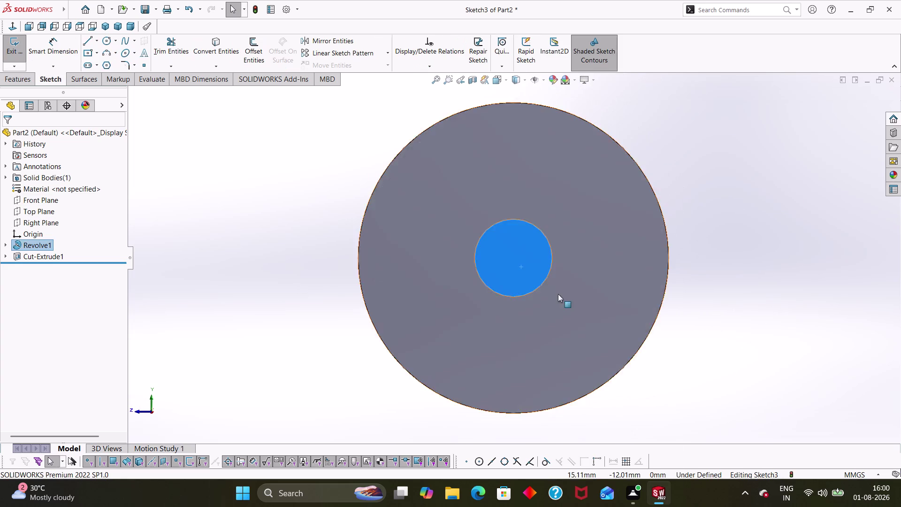
scroll(up, 3)
right_drag(290, 307, 367, 308)
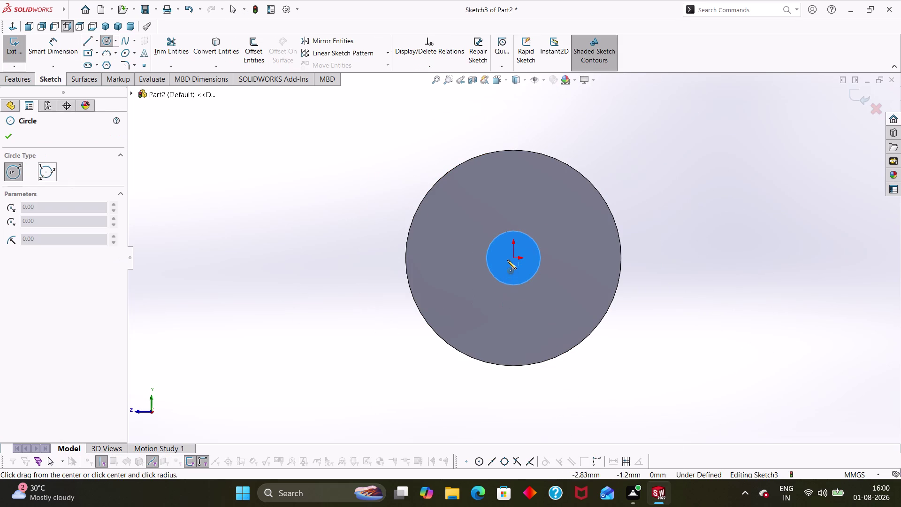
click(515, 257)
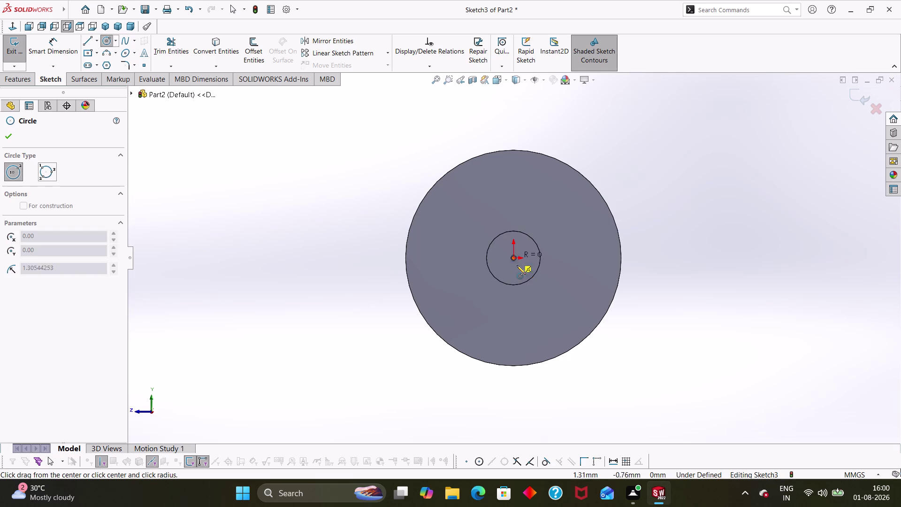
click(516, 270)
key(Escape)
key(Escape)
right_drag(593, 400, 588, 330)
Dimension the second circle's diameter to 10 mm.
click(522, 255)
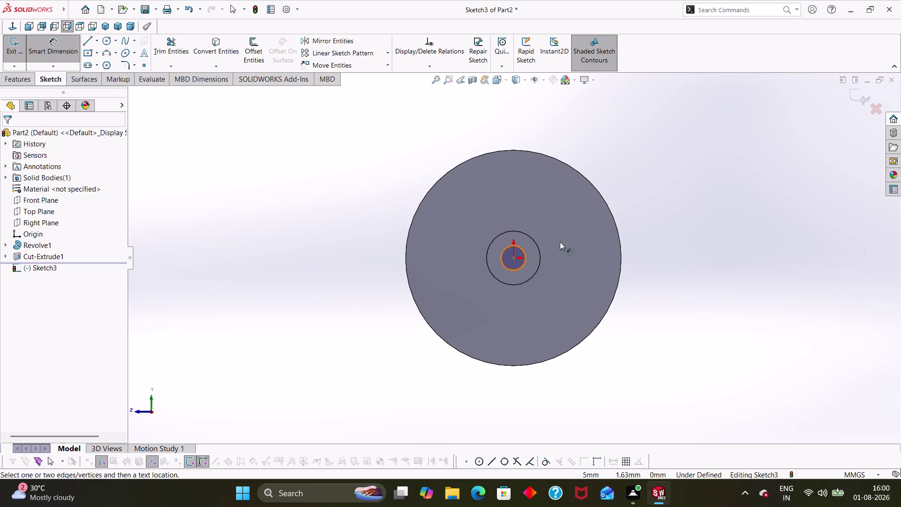
click(522, 267)
click(580, 233)
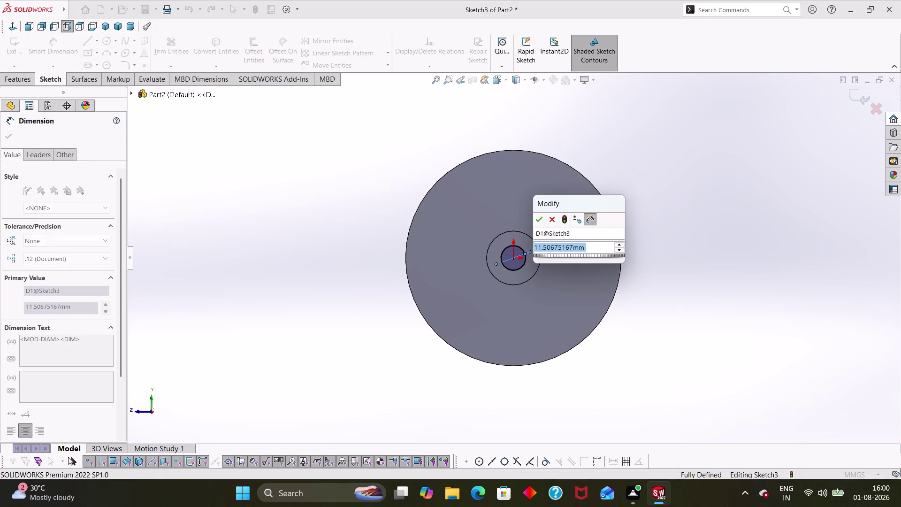
text(10)
key(Return)
key(Escape)
key(Escape)
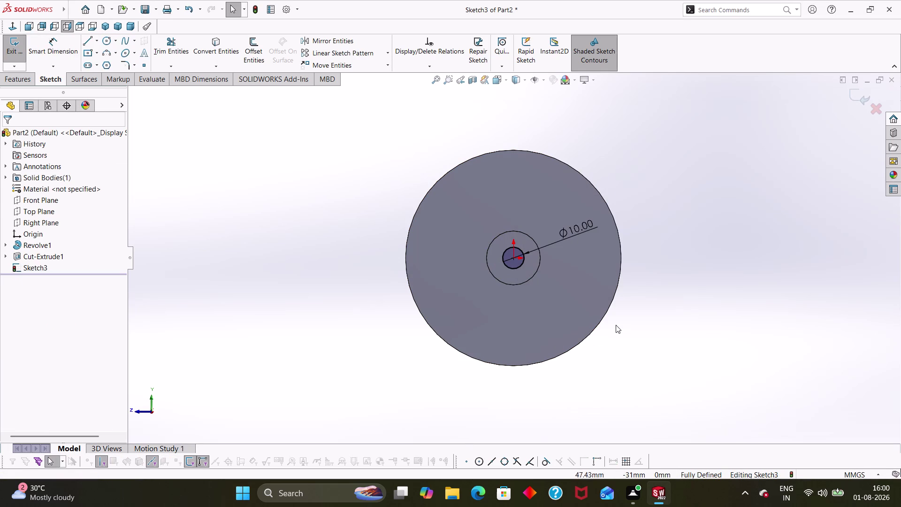
middle_drag(630, 313, 592, 352)
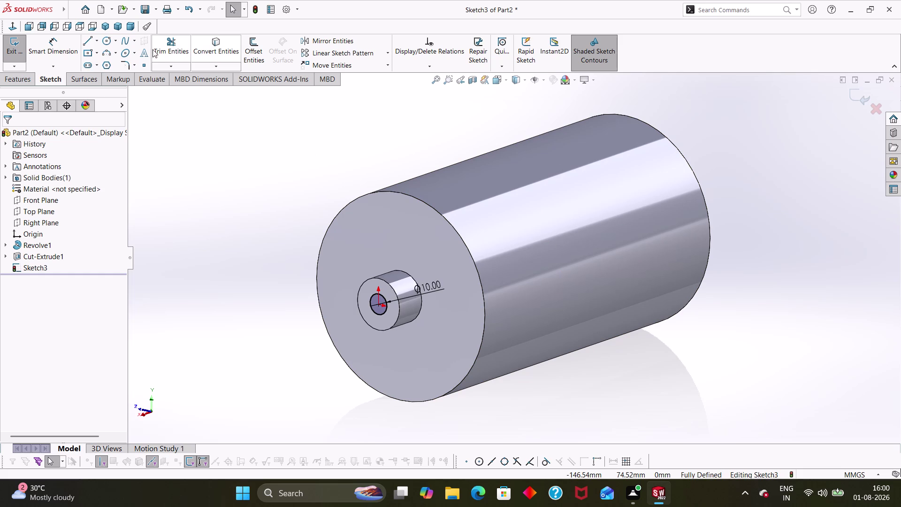
Extrude-cut Sketch3's 10 mm circle into the opposite stub, then orbit to inspect the bore.
click(30, 82)
click(150, 44)
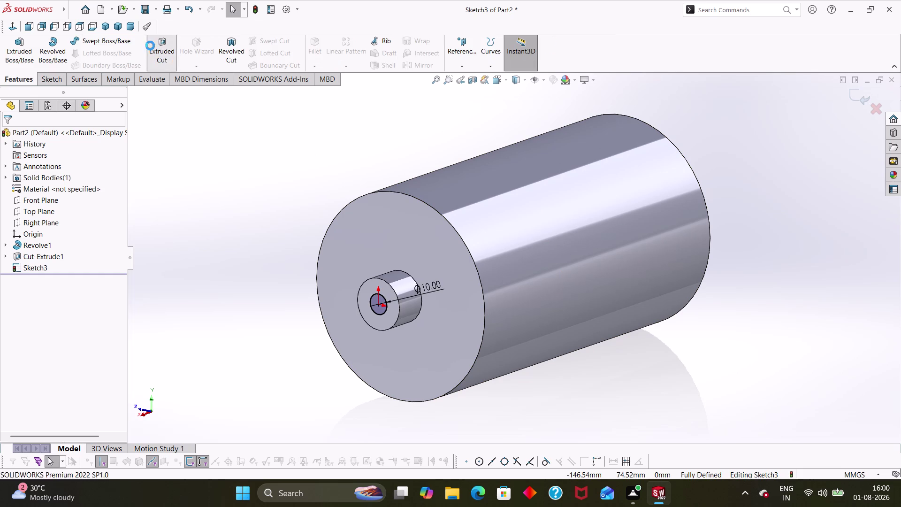
middle_drag(284, 291, 233, 288)
click(6, 139)
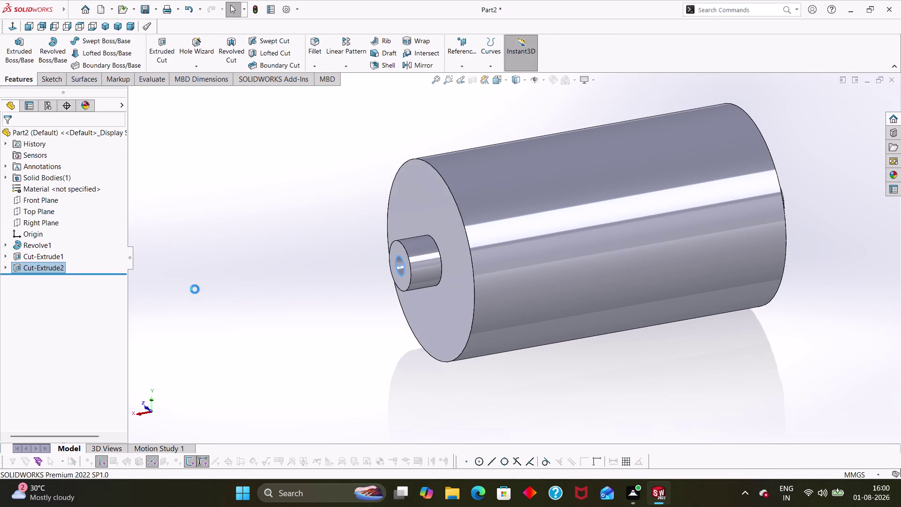
click(196, 287)
middle_drag(218, 294, 332, 279)
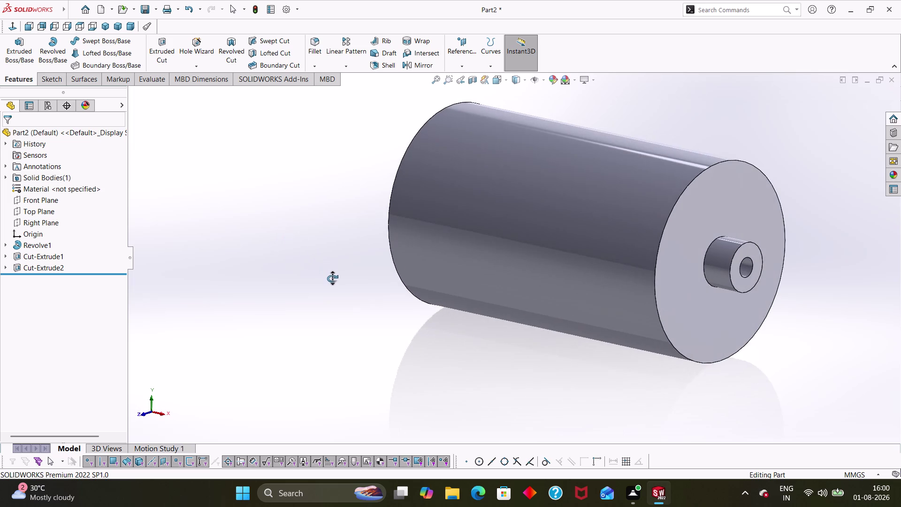
middle_drag(332, 278, 324, 291)
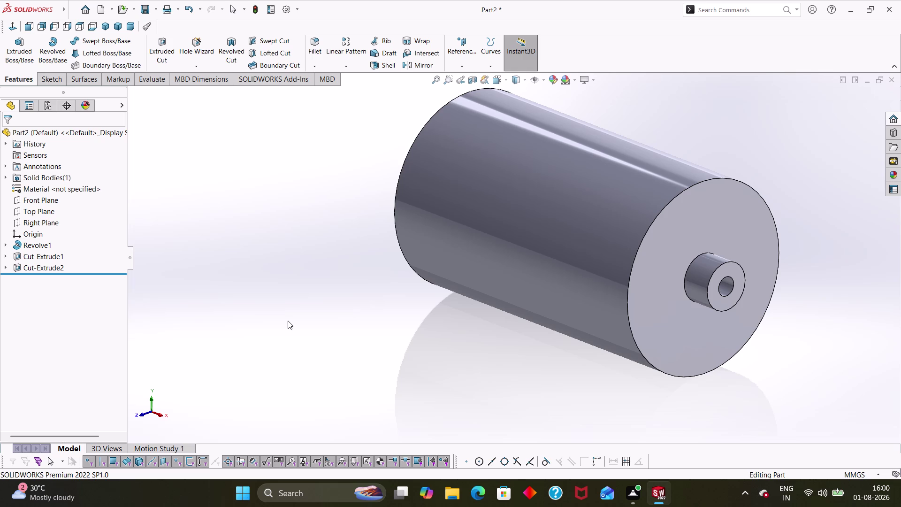
scroll(up, 3)
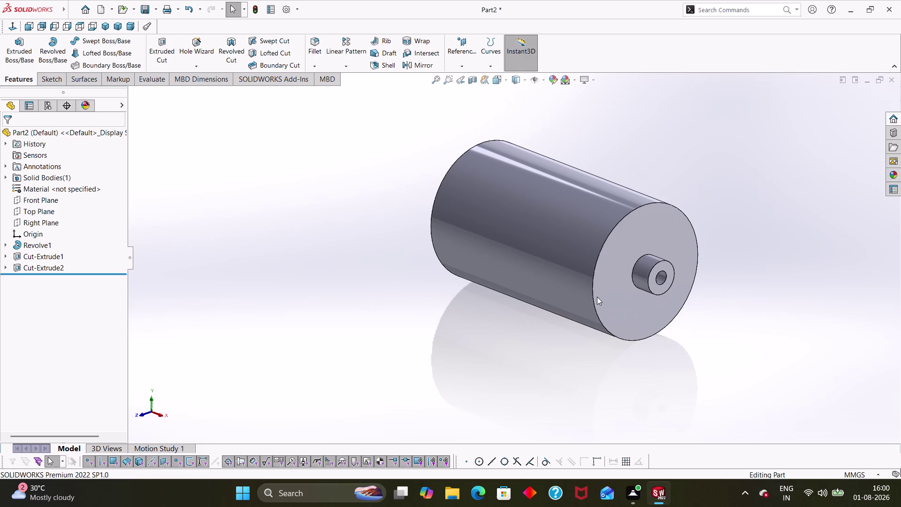
click(315, 47)
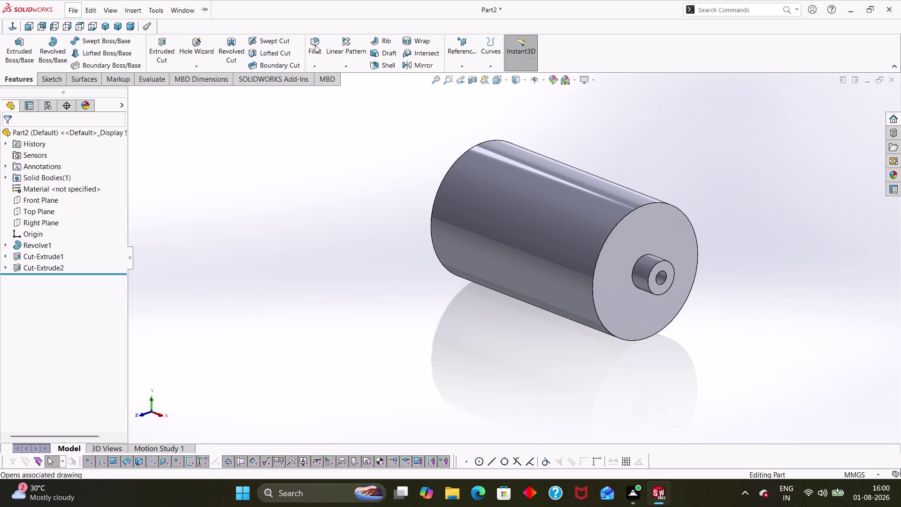
Add Fillet1 with a 3 mm radius around the bossed end face's edges.
click(617, 227)
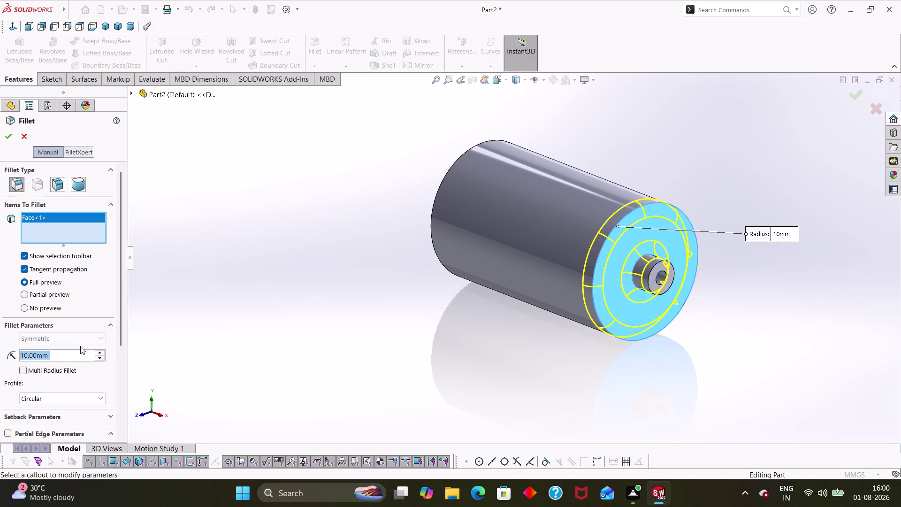
key(3)
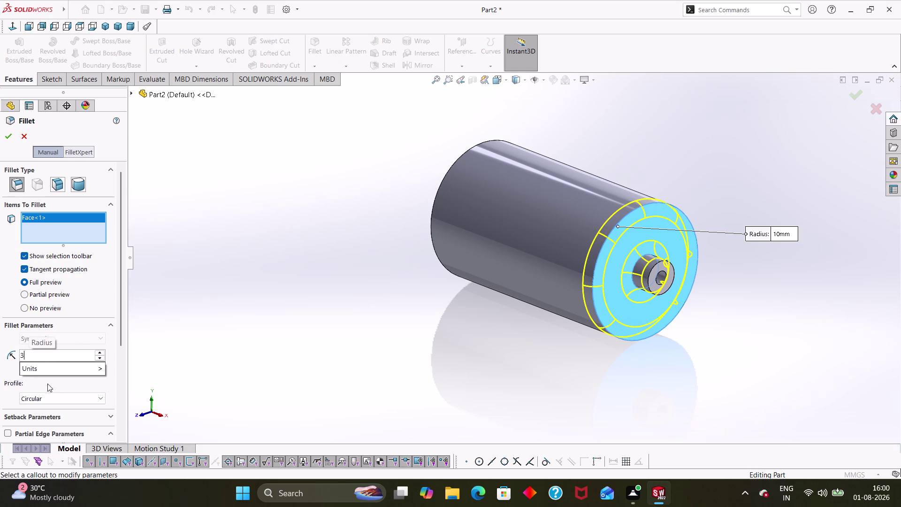
click(44, 358)
click(55, 388)
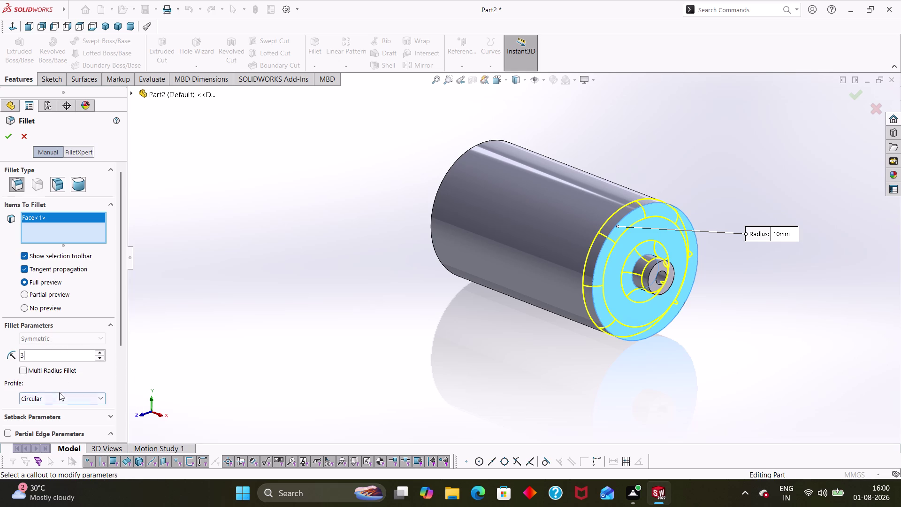
scroll(down, 3)
drag(121, 344, 133, 399)
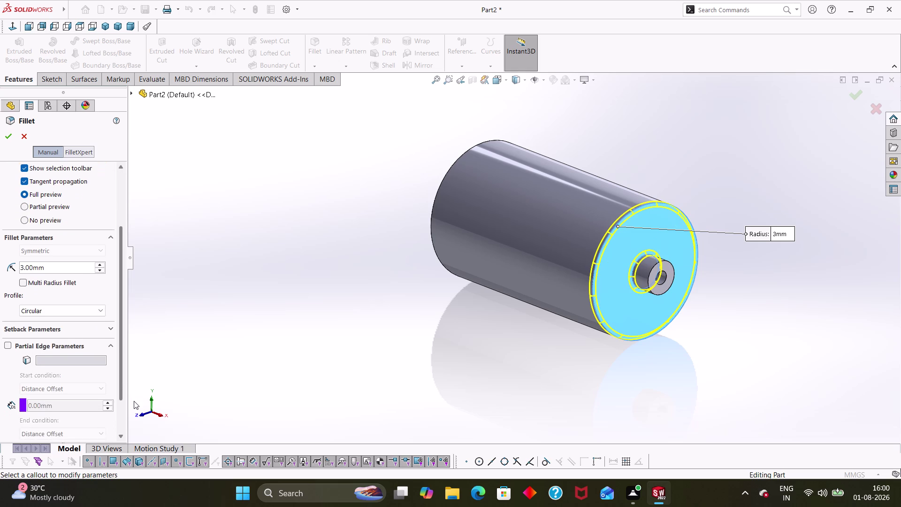
drag(133, 399, 136, 324)
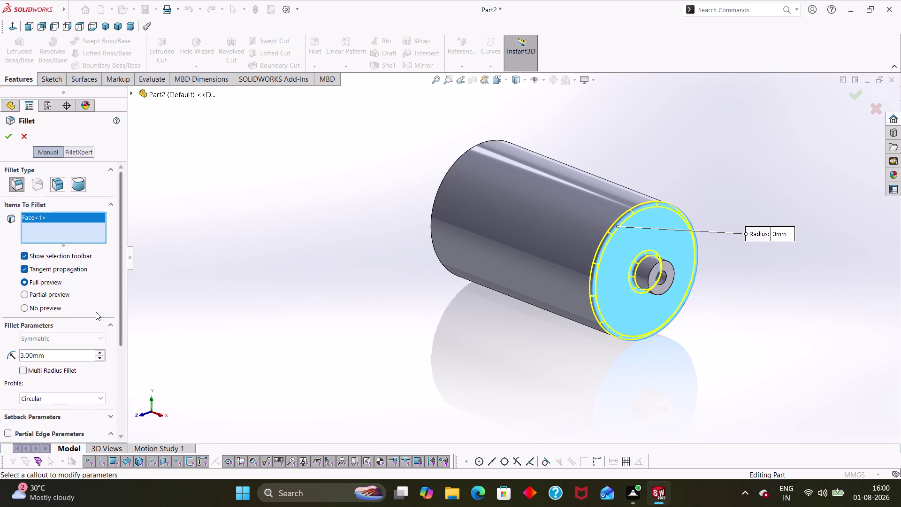
click(7, 133)
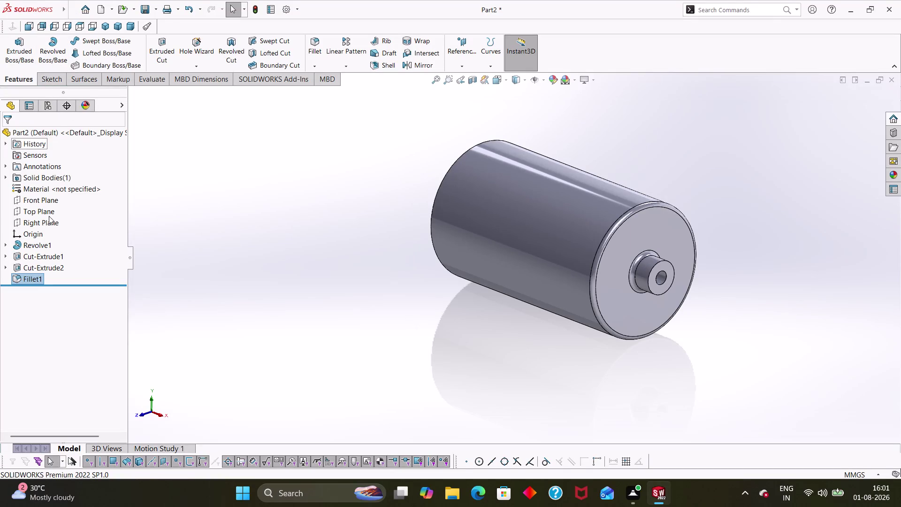
Delete Fillet1 from the part and confirm the deletion.
right_click(29, 277)
click(75, 346)
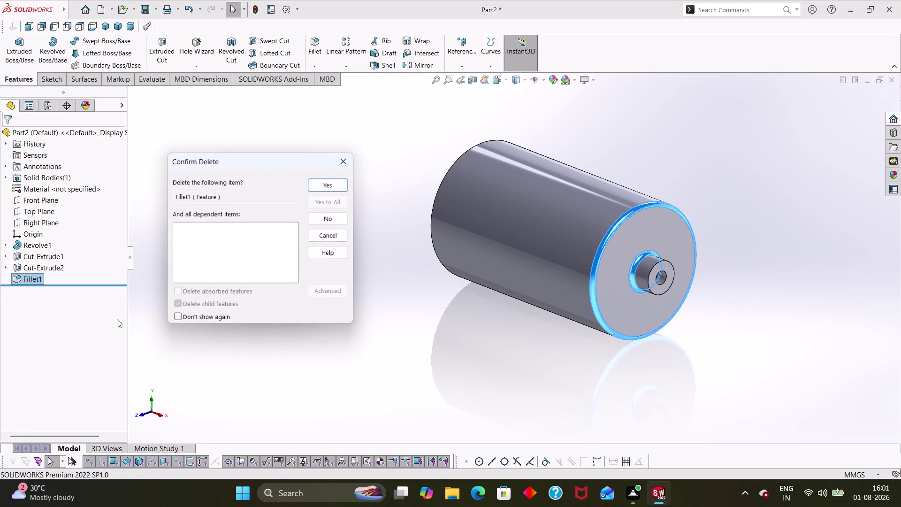
click(310, 182)
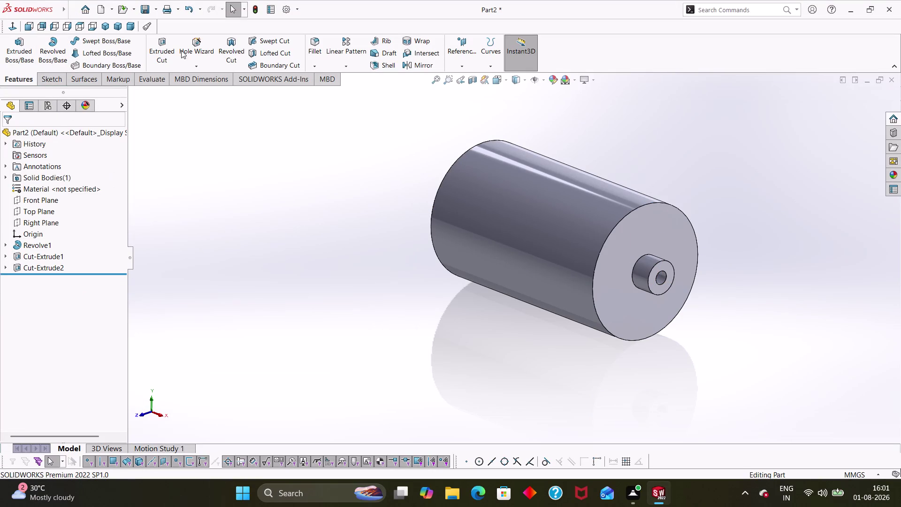
Chamfer the bossed end face edges at 3 mm and 45° as Chamfer1.
click(322, 66)
click(320, 90)
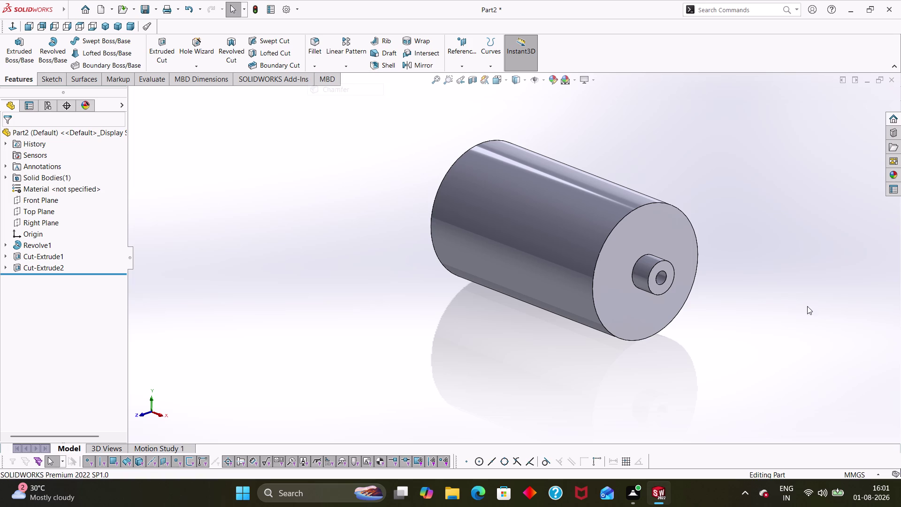
click(652, 205)
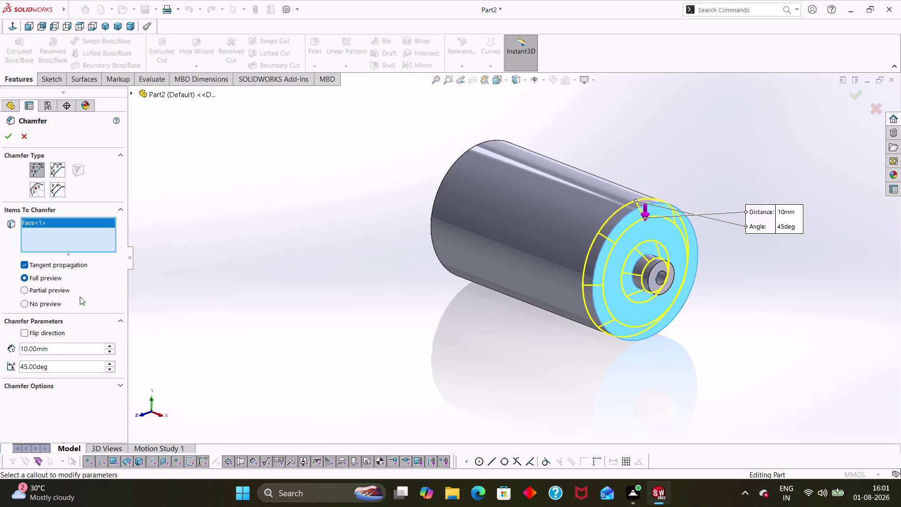
drag(64, 351, 0, 344)
key(3)
click(87, 401)
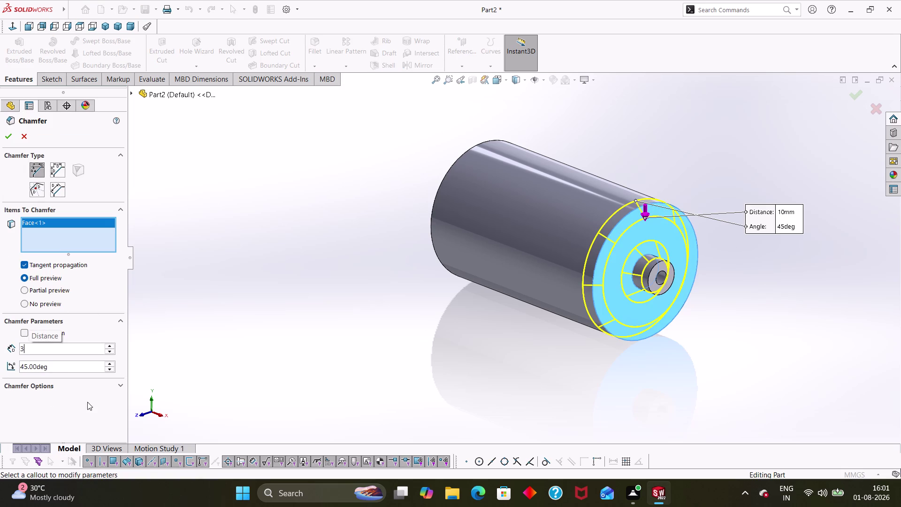
click(11, 140)
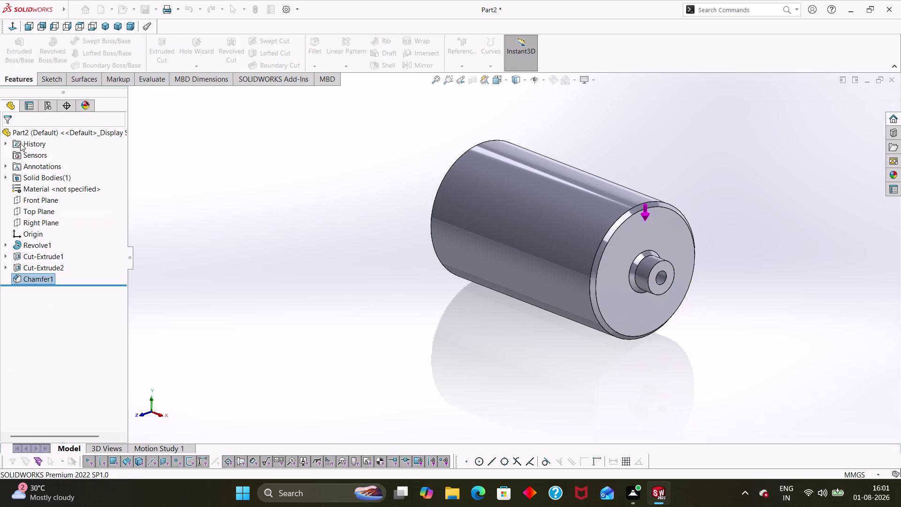
middle_drag(406, 285, 445, 292)
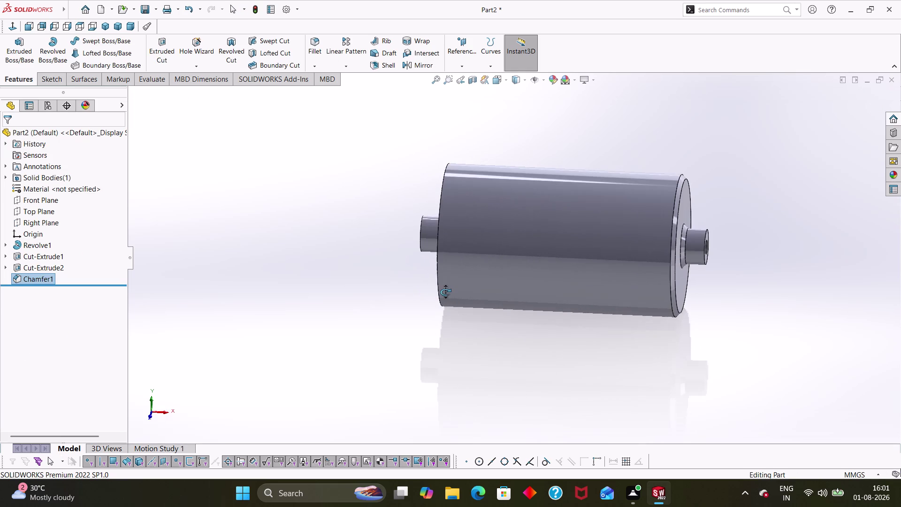
Orbit to the chamfered end and select the chamfer face.
middle_drag(445, 292, 384, 298)
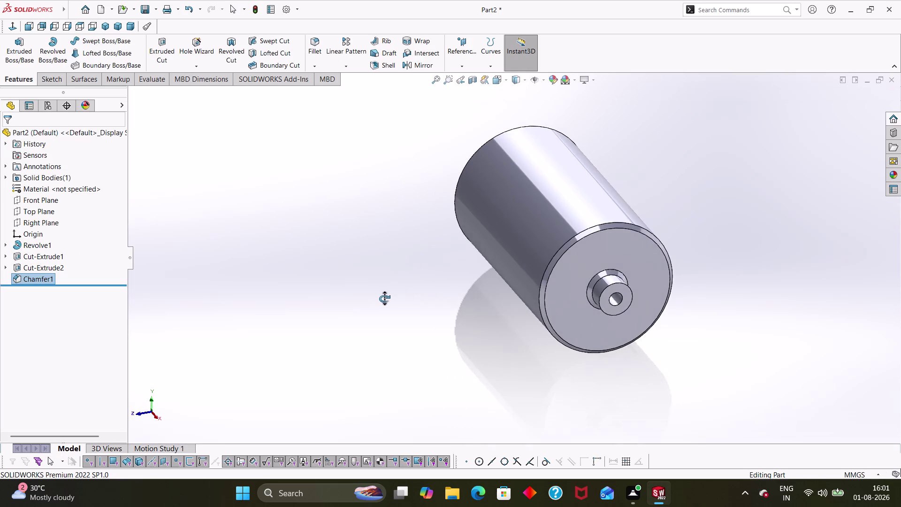
middle_drag(384, 299, 424, 295)
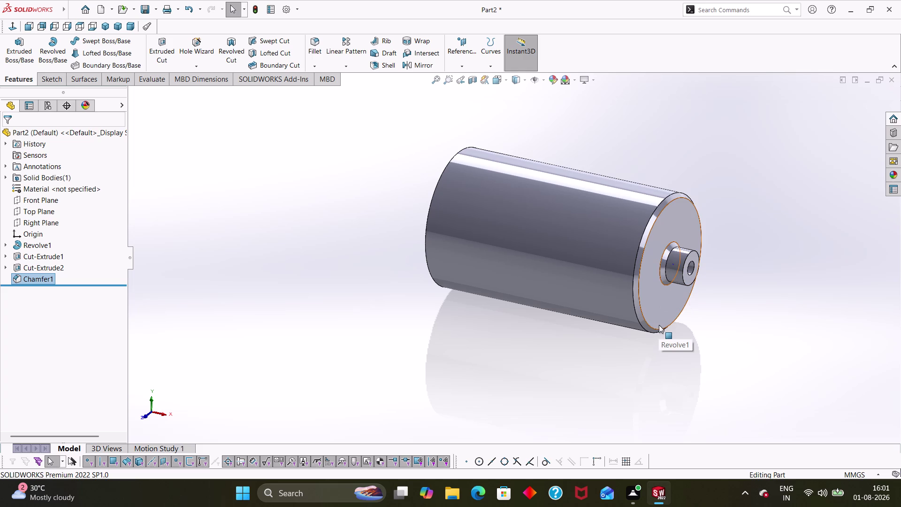
click(666, 281)
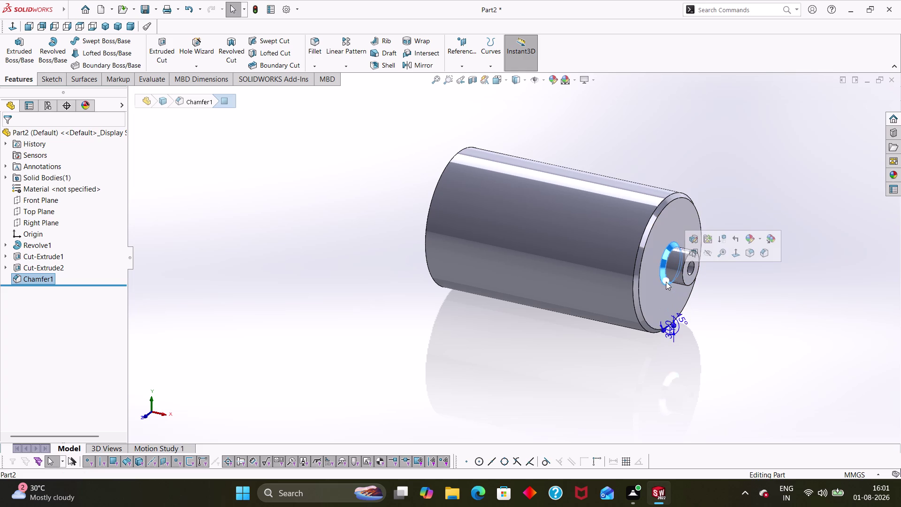
right_click(666, 281)
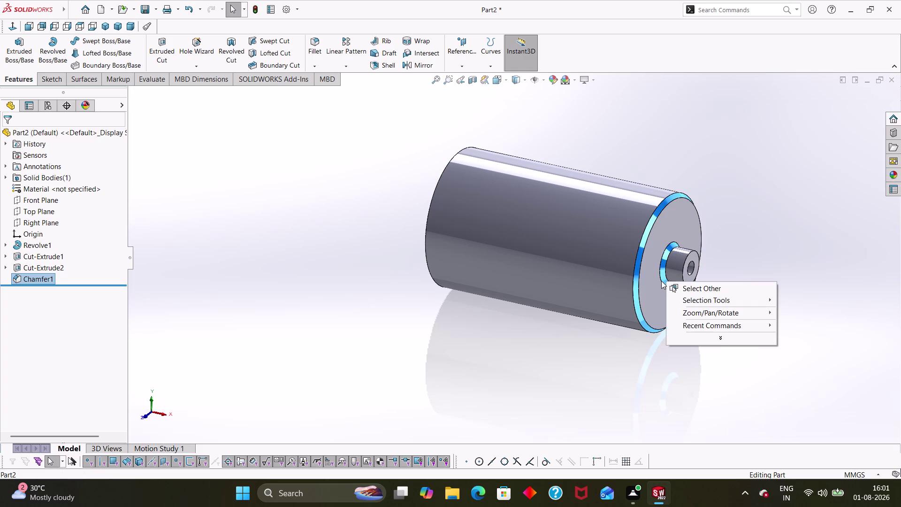
click(662, 279)
double_click(663, 279)
click(662, 278)
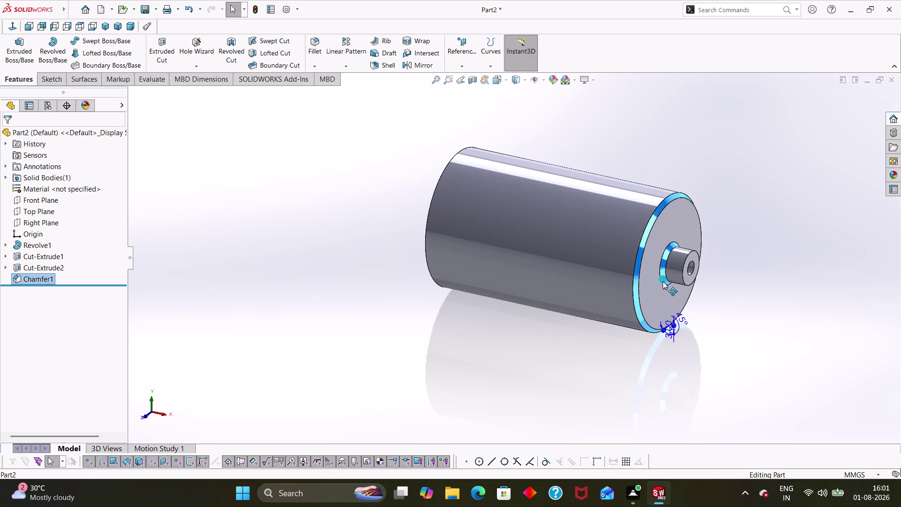
key(Escape)
key(Escape)
key(Escape)
key(Escape)
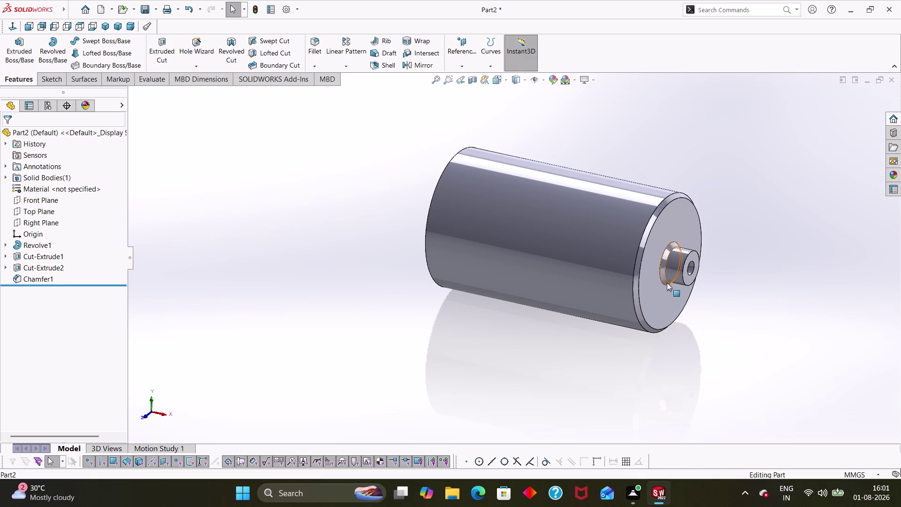
Delete Chamfer1 from the feature tree and confirm.
right_click(667, 282)
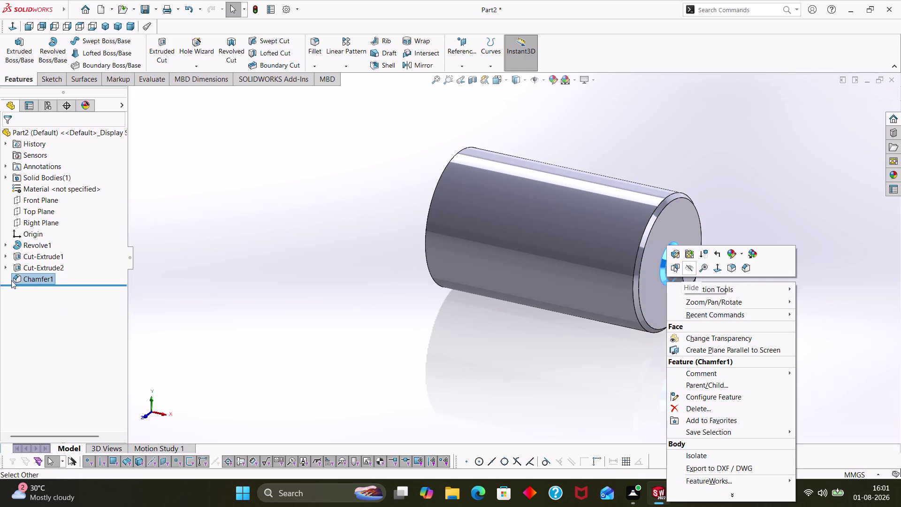
right_click(20, 280)
click(42, 334)
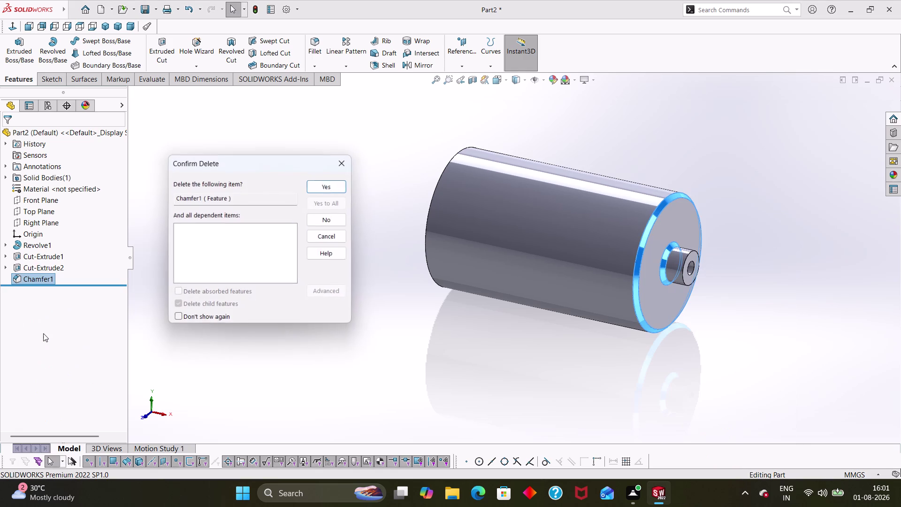
click(334, 184)
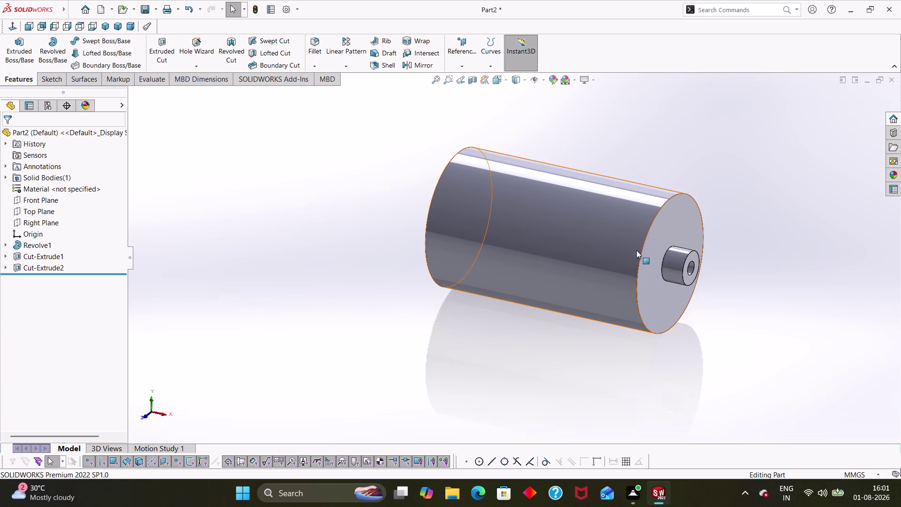
Chamfer the first end's outer rim edge at 3 mm × 45° as Chamfer2.
click(643, 245)
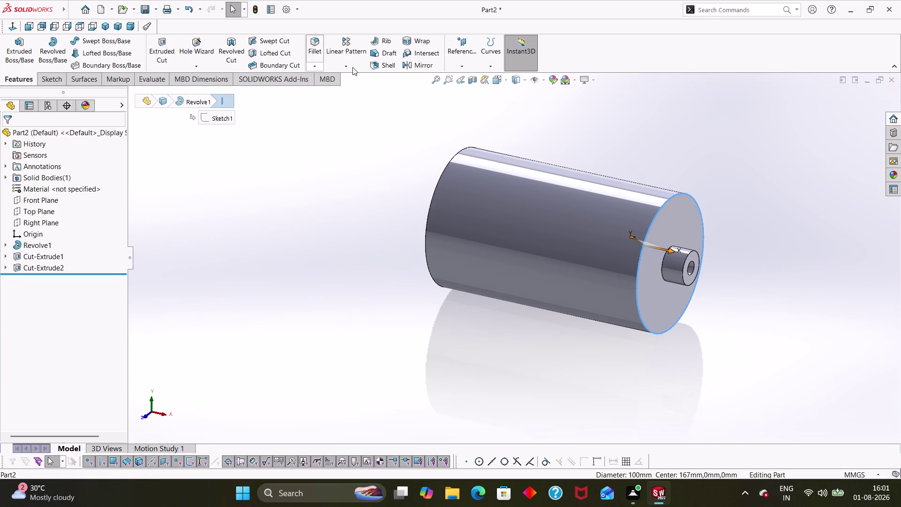
click(304, 68)
click(312, 66)
click(328, 88)
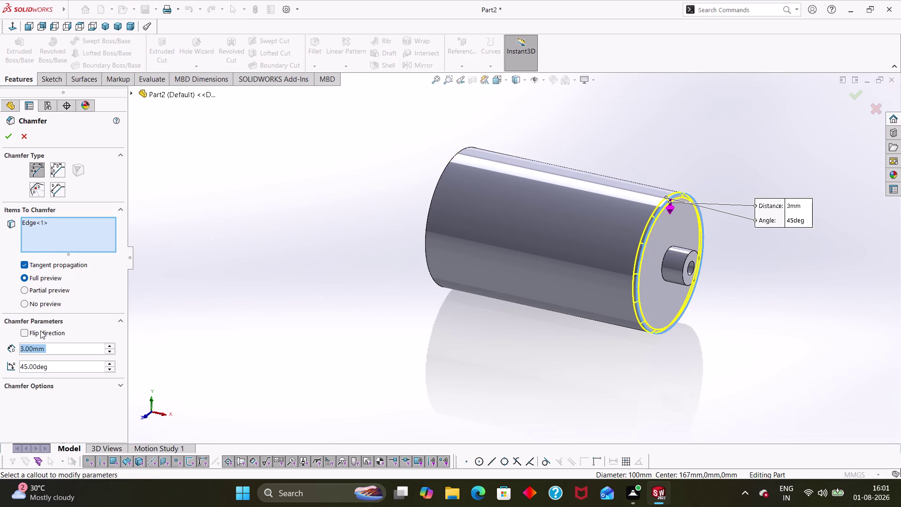
click(7, 138)
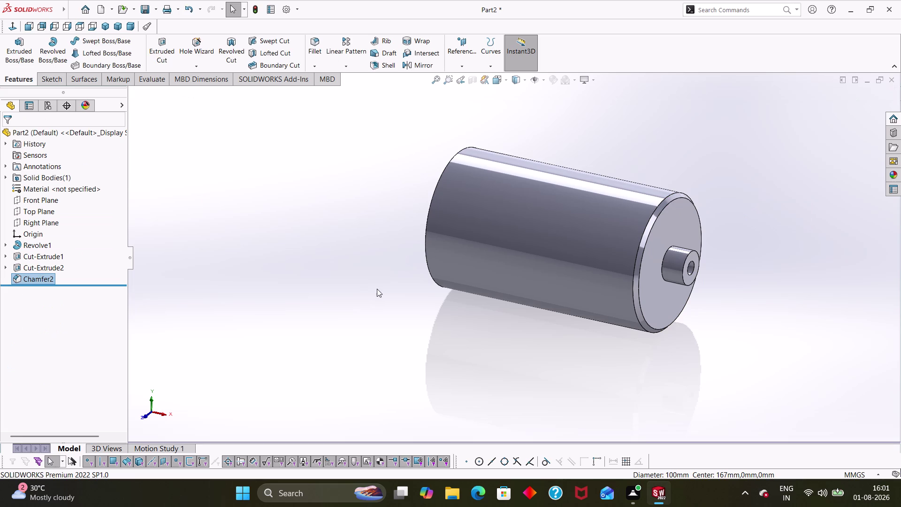
Turn the model to the other end and cancel an accidentally started empty fillet.
middle_drag(413, 296, 487, 308)
click(521, 254)
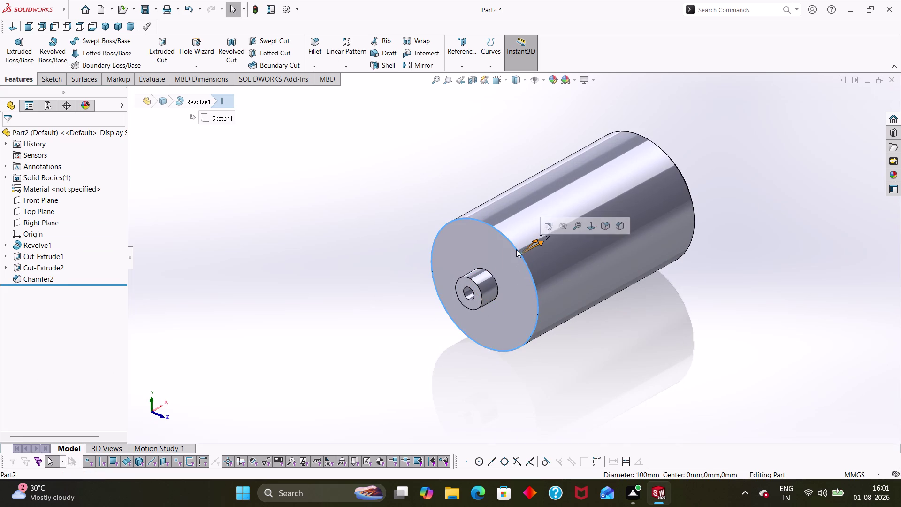
key(Escape)
key(Escape)
key(Escape)
click(316, 70)
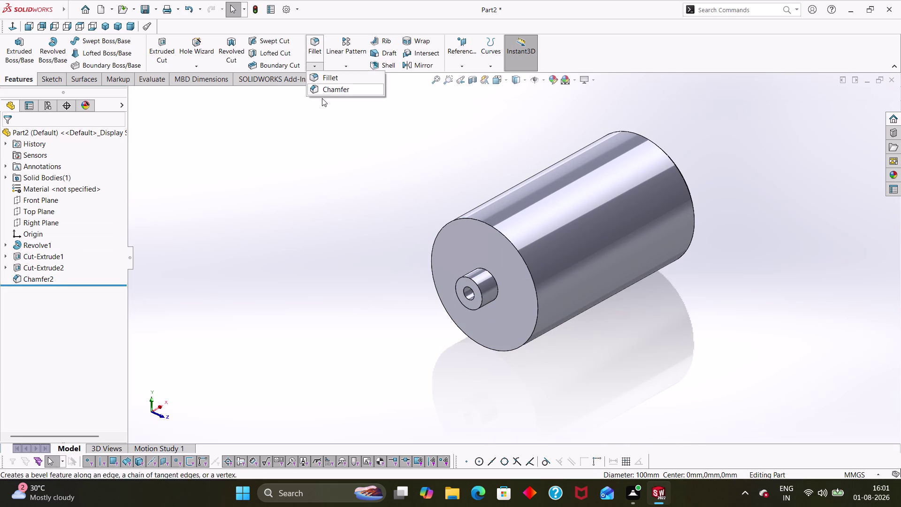
click(320, 80)
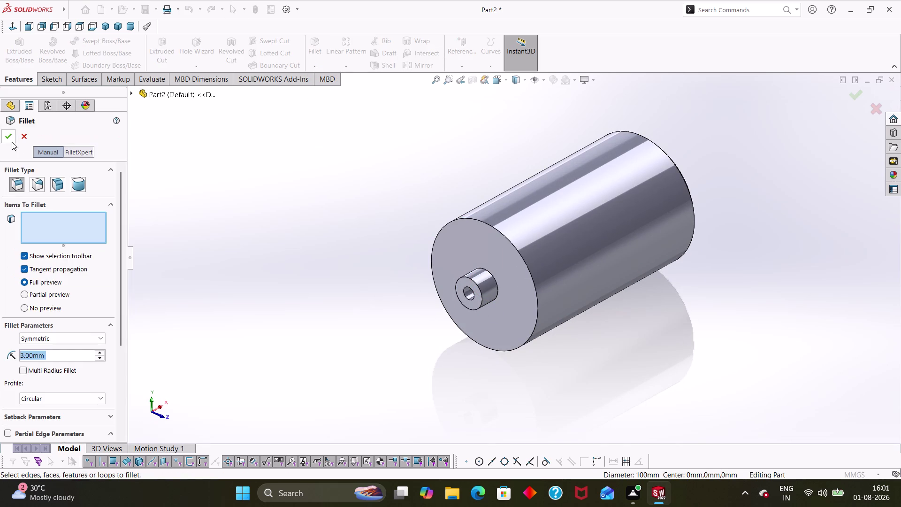
click(20, 132)
Chamfer the other end's outer rim edge at 3 mm × 45° as Chamfer3.
click(311, 68)
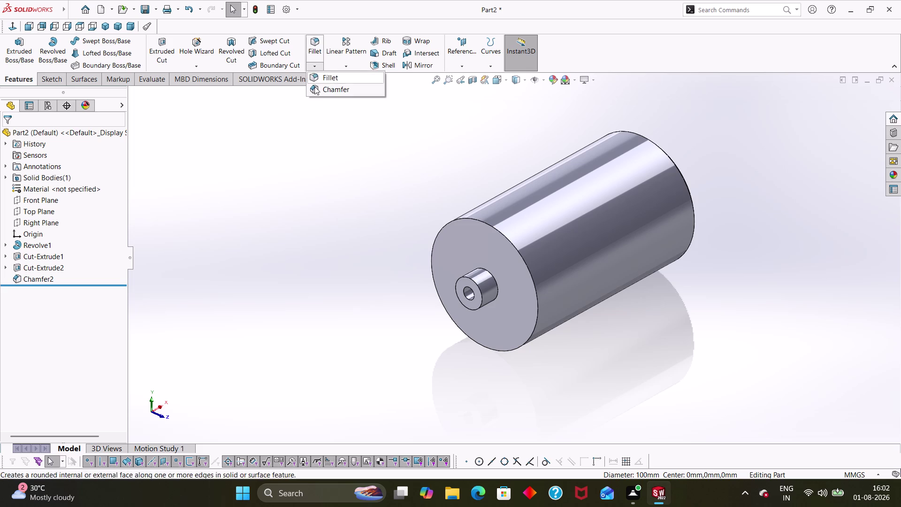
click(321, 88)
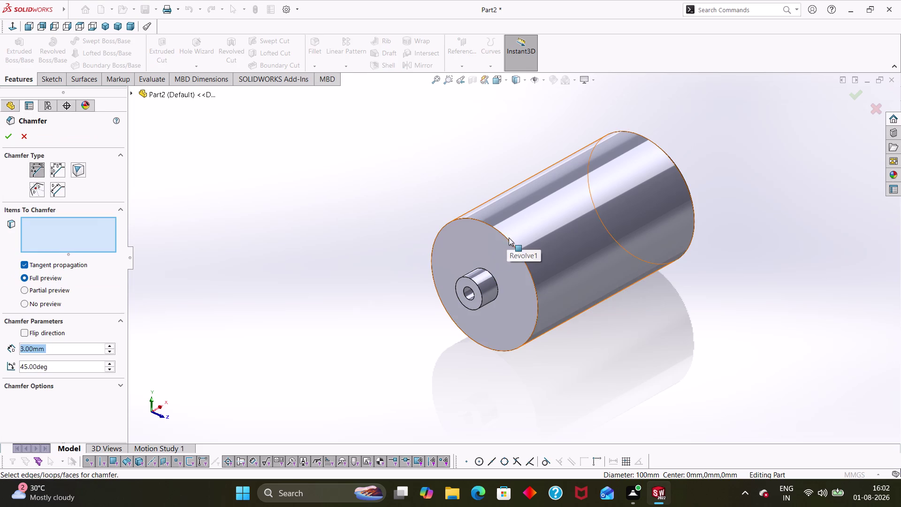
click(509, 241)
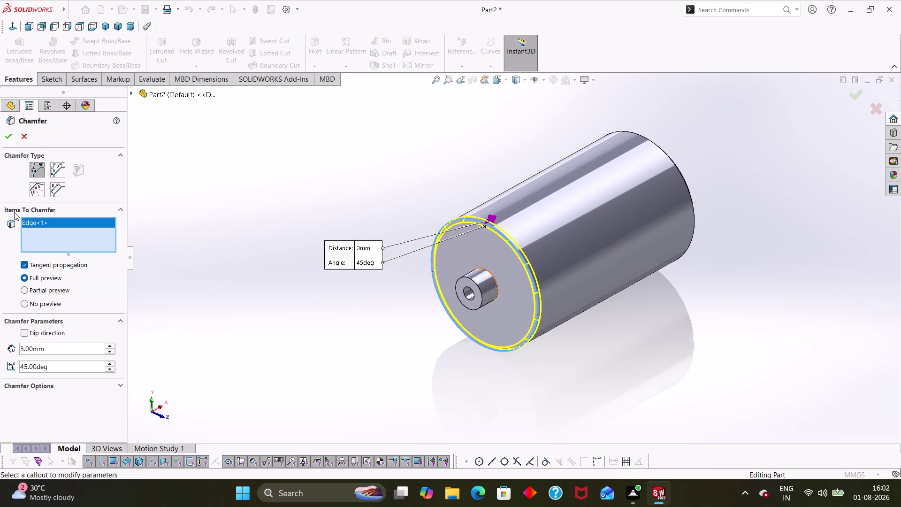
click(10, 132)
middle_drag(328, 262, 342, 271)
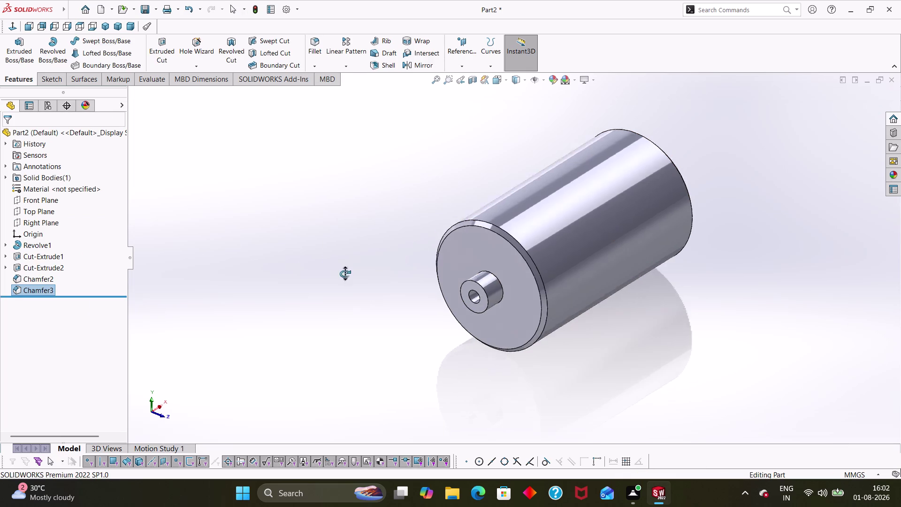
middle_drag(342, 271, 410, 293)
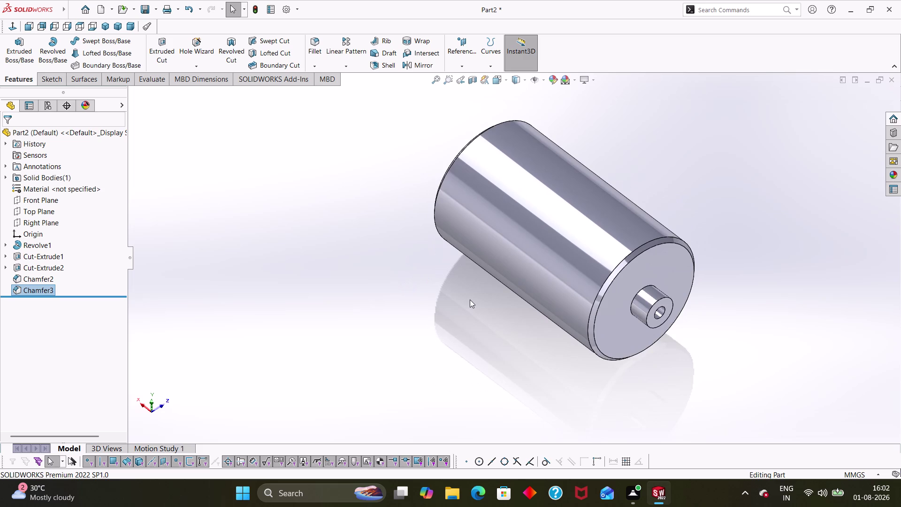
scroll(up, 3)
middle_drag(471, 300, 487, 301)
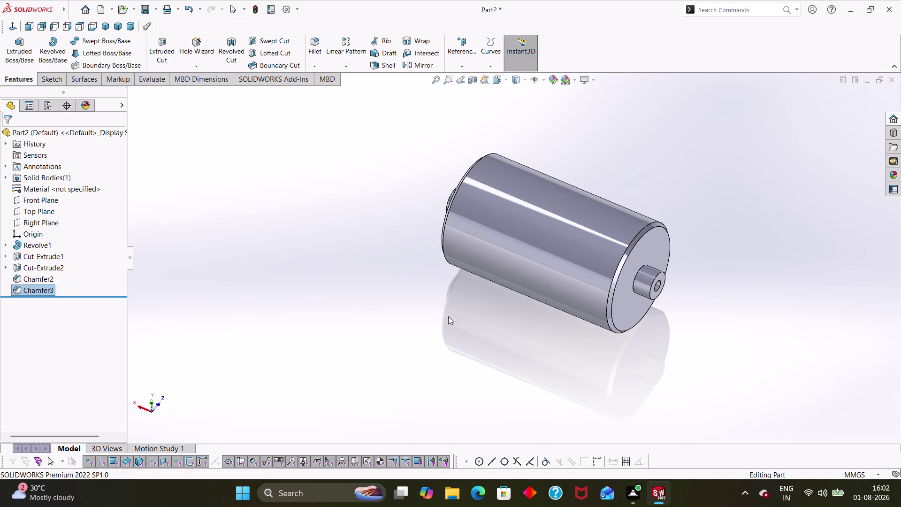
click(627, 304)
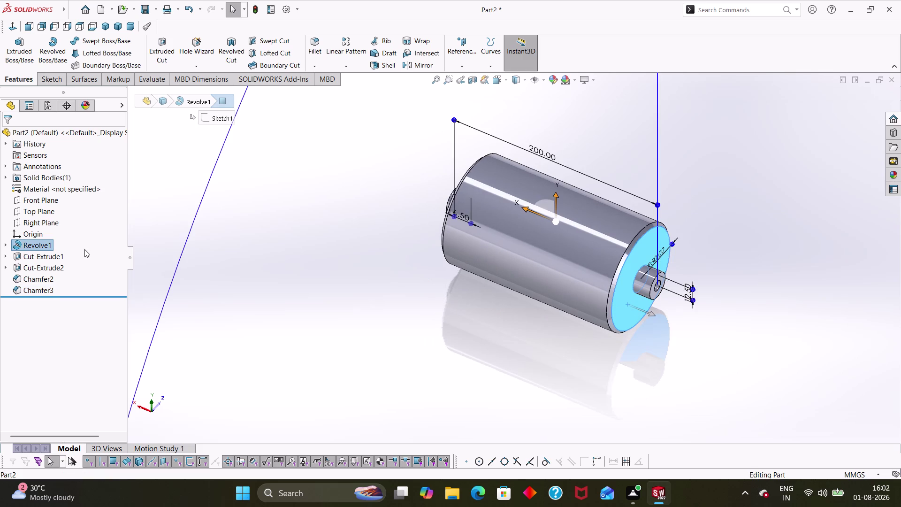
right_click(617, 303)
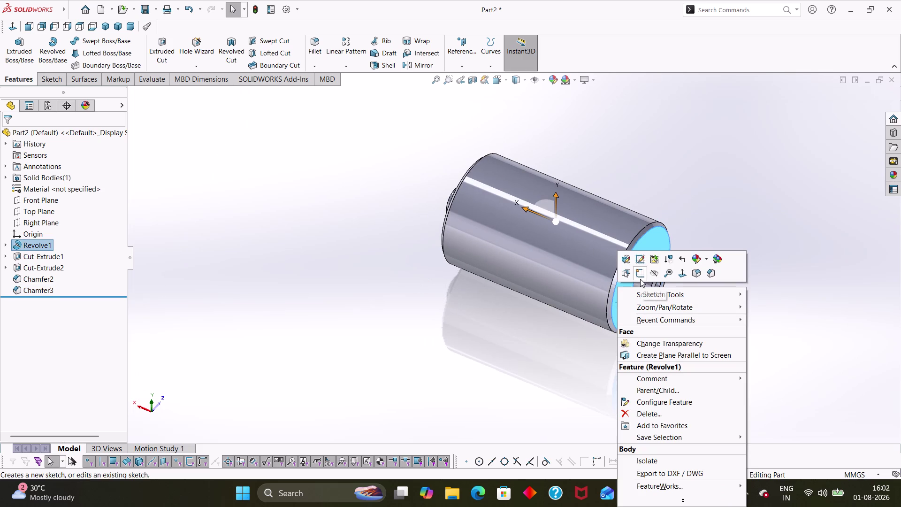
click(624, 262)
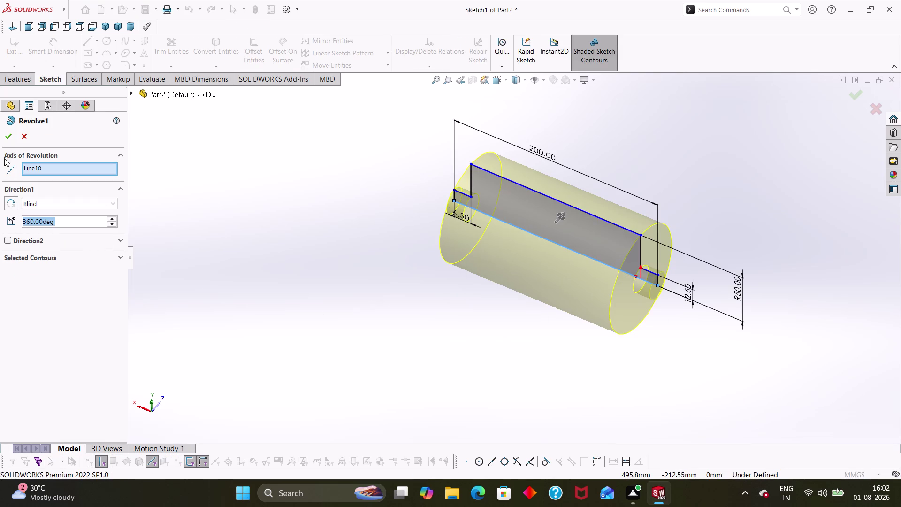
click(8, 136)
scroll(up, 3)
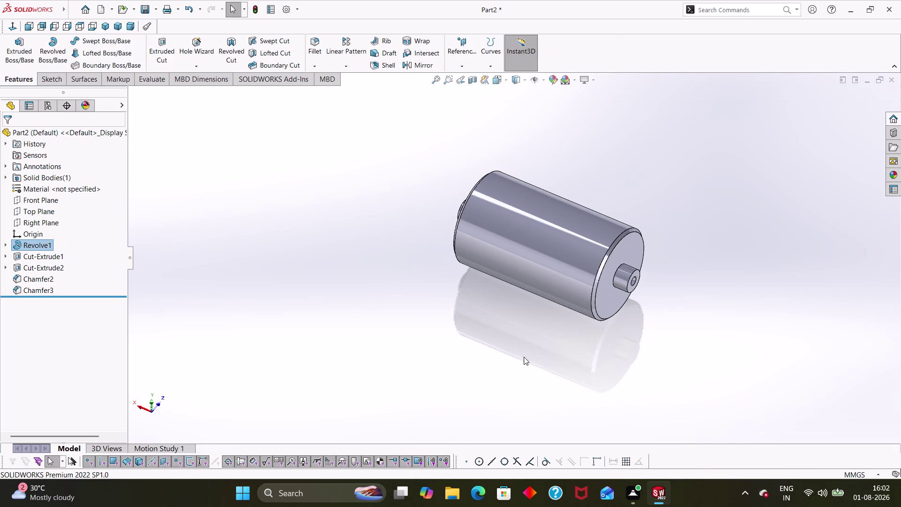
middle_drag(524, 355, 400, 339)
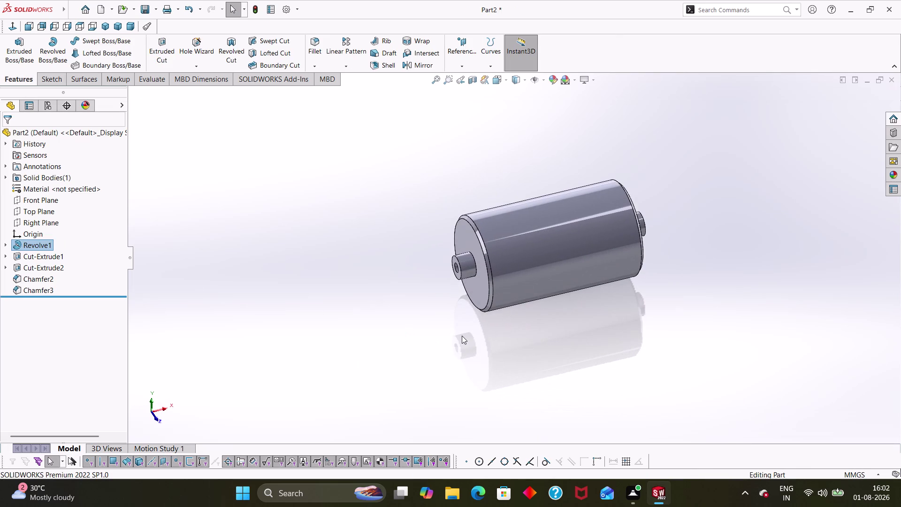
key(ctrl+s)
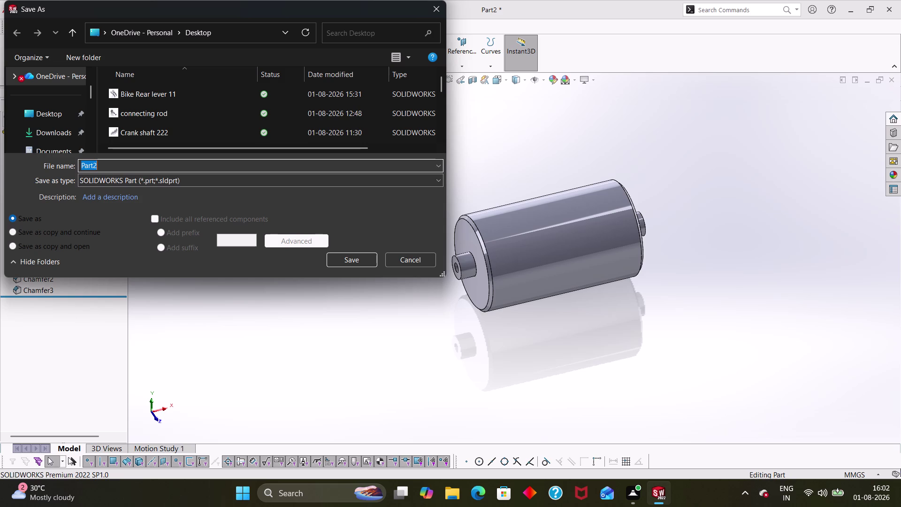
Replace the default file name with 'RL 1' and save the part.
key(BackSpace)
key(BackSpace)
key(BackSpace)
key(r)
text(L)
key(space)
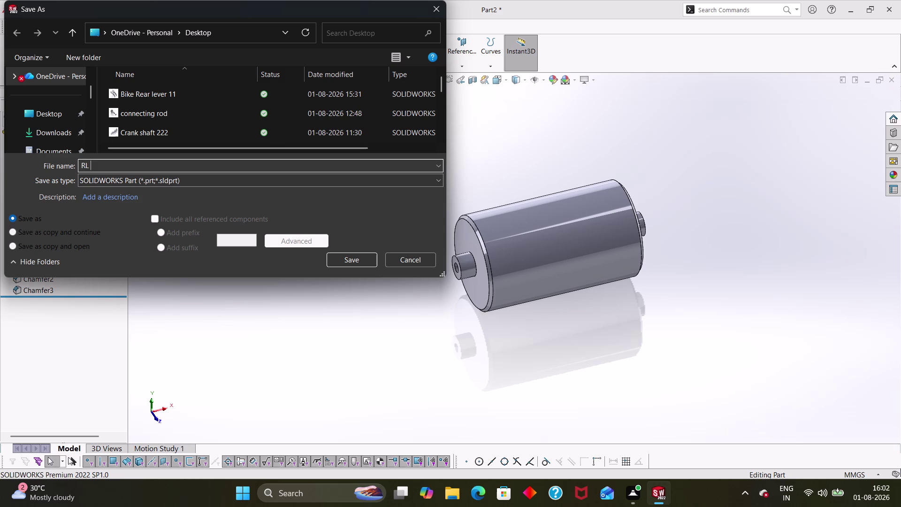
key(1)
click(342, 257)
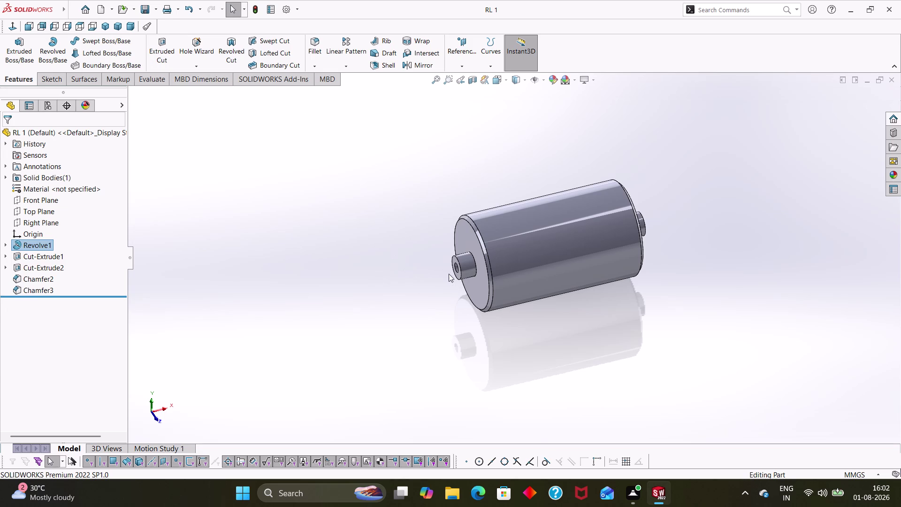
Start a new part and draw a rectangle from the origin on the Front Plane.
key(ctrl+n)
key(Return)
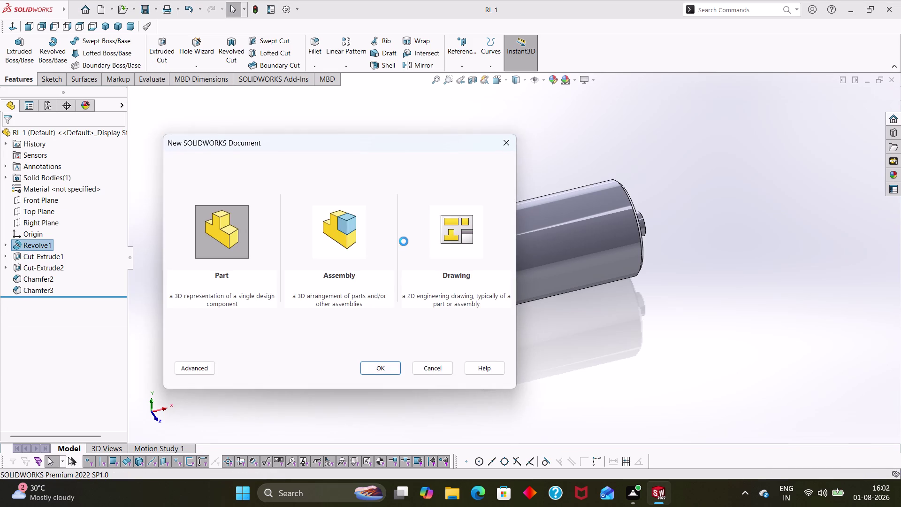
click(40, 82)
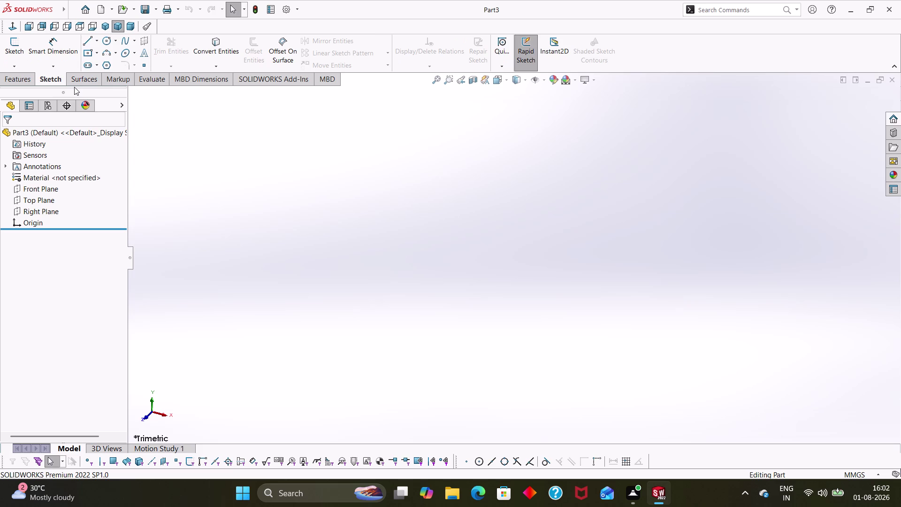
click(99, 53)
click(97, 61)
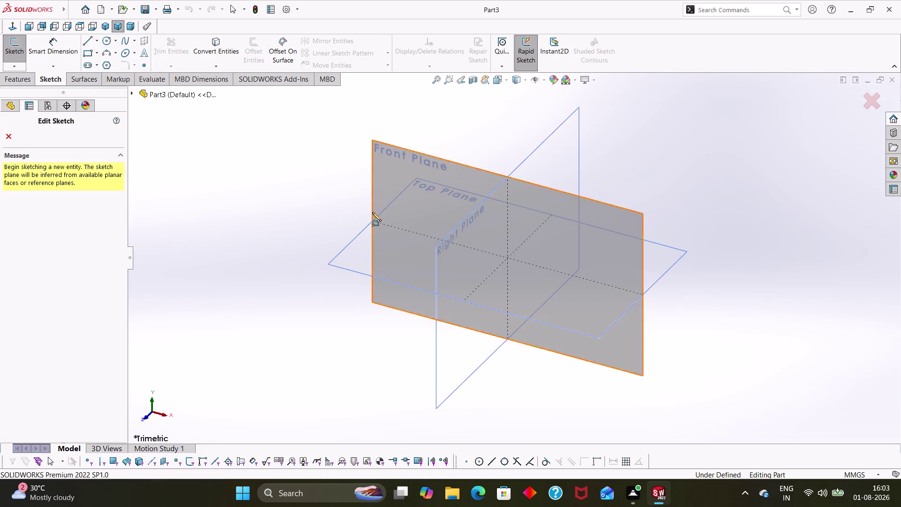
click(384, 193)
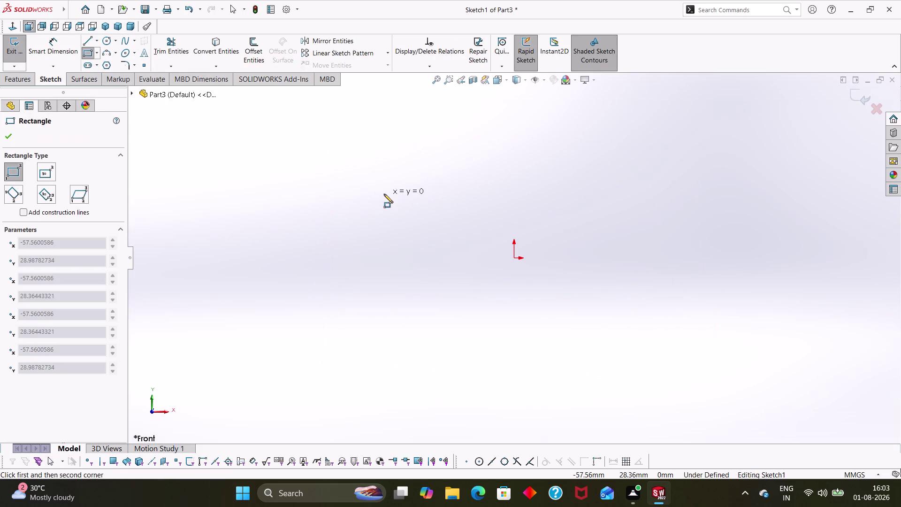
key(Escape)
key(Escape)
click(85, 52)
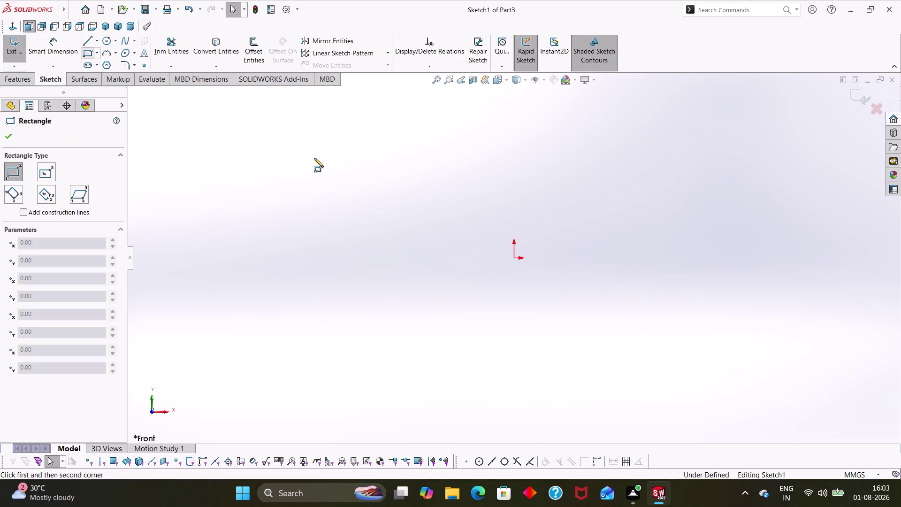
click(514, 255)
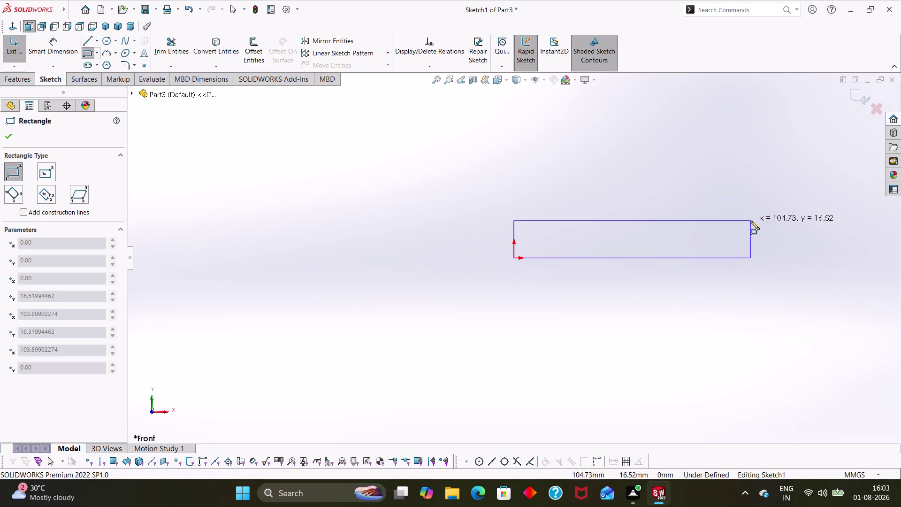
click(742, 200)
key(Escape)
Dimension the rectangle to 580 mm long and 80 mm high.
key(Escape)
right_drag(726, 348, 730, 267)
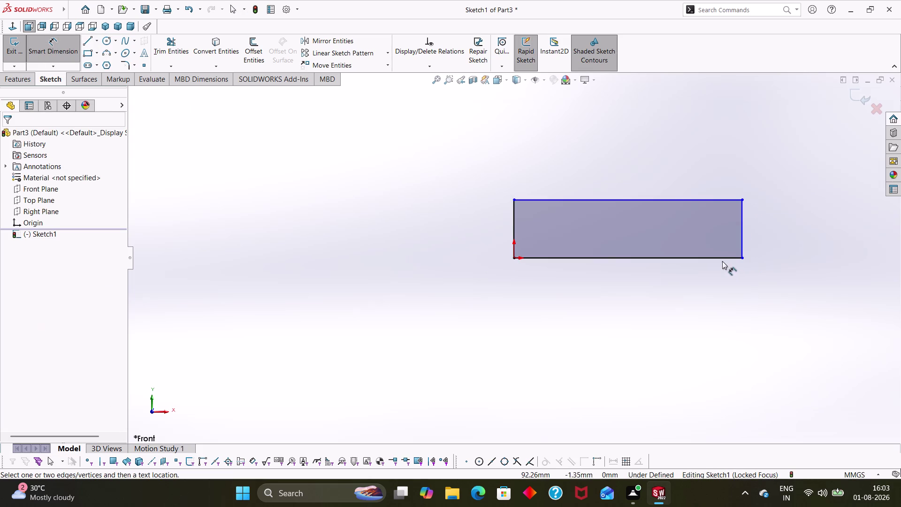
click(720, 257)
click(700, 311)
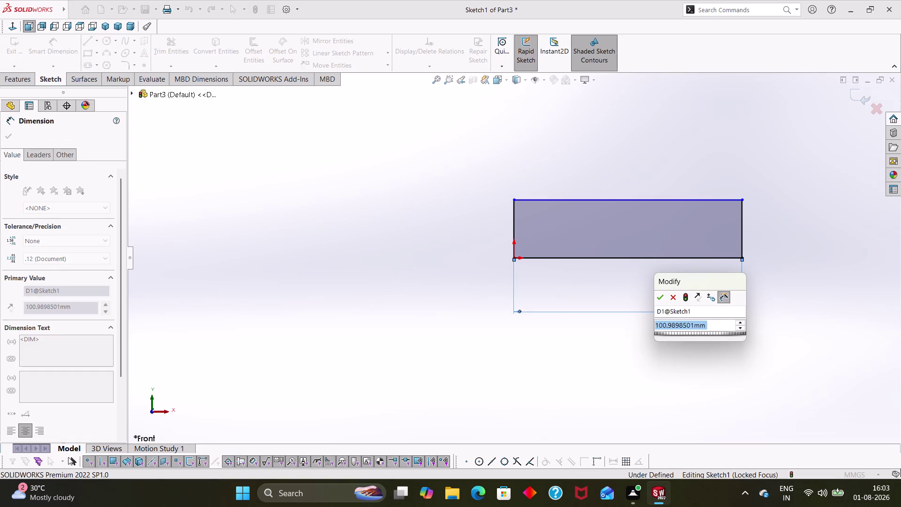
text(580)
key(Return)
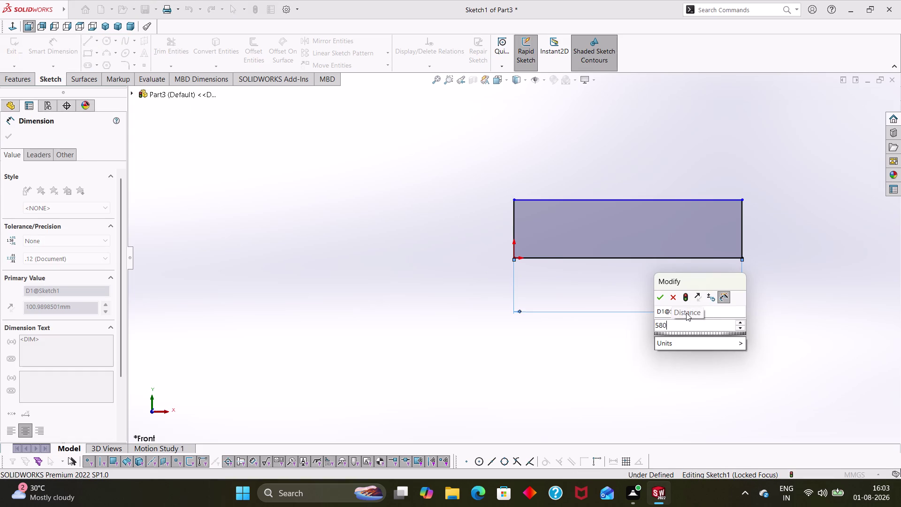
click(620, 347)
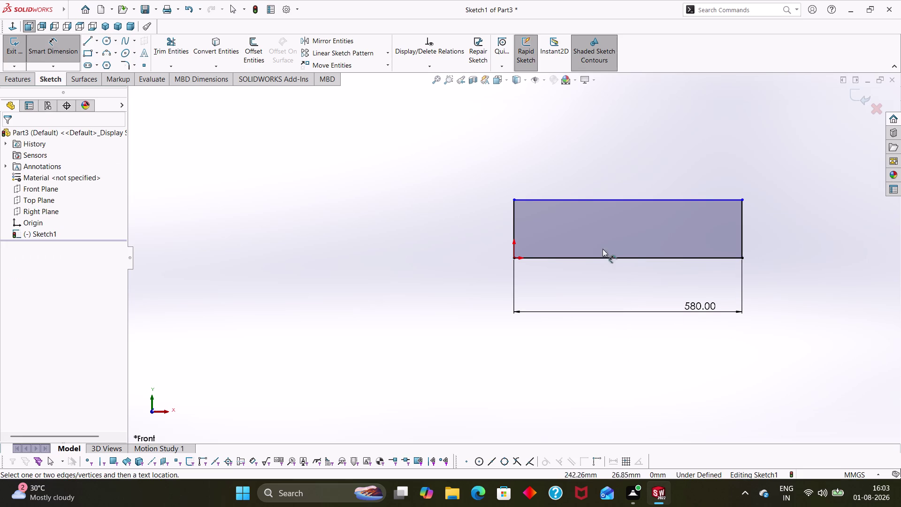
click(513, 228)
click(442, 229)
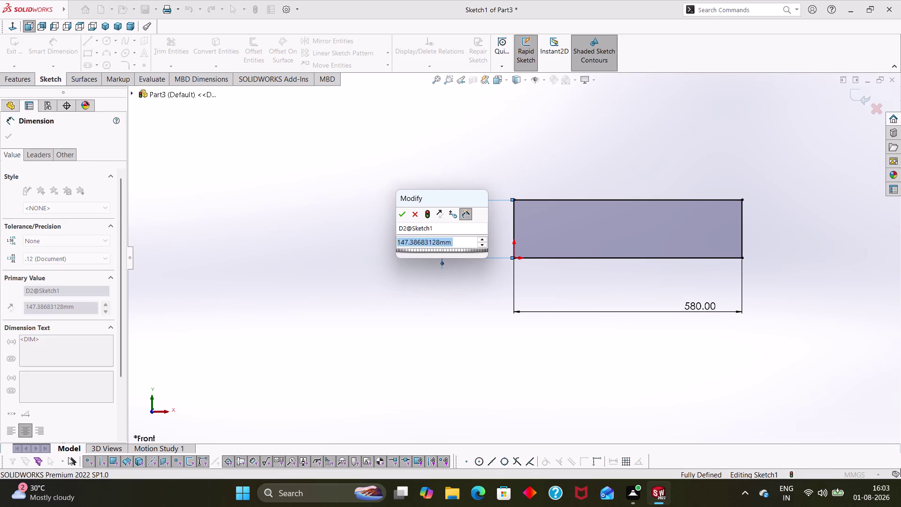
text(80)
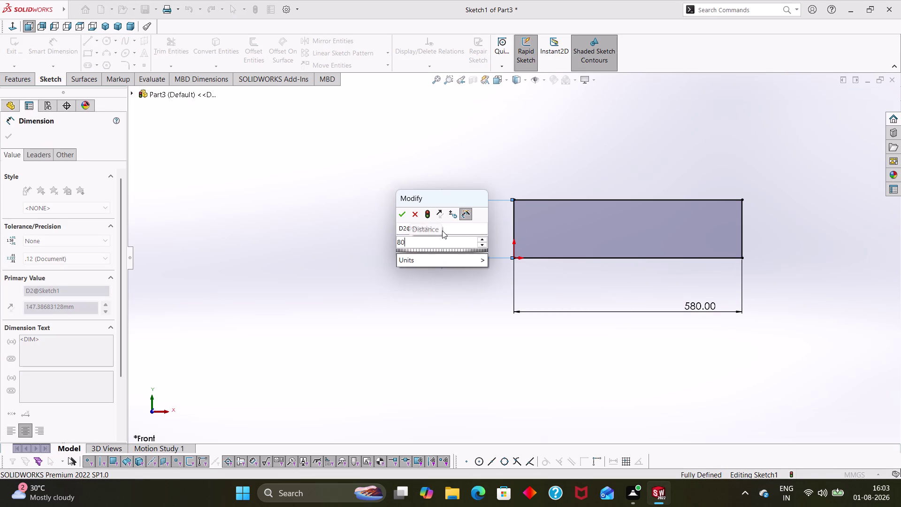
key(Return)
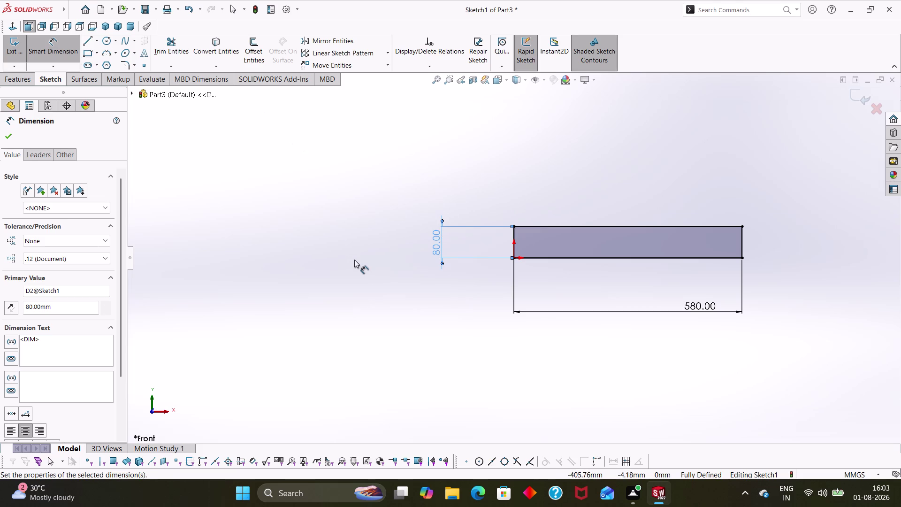
click(354, 259)
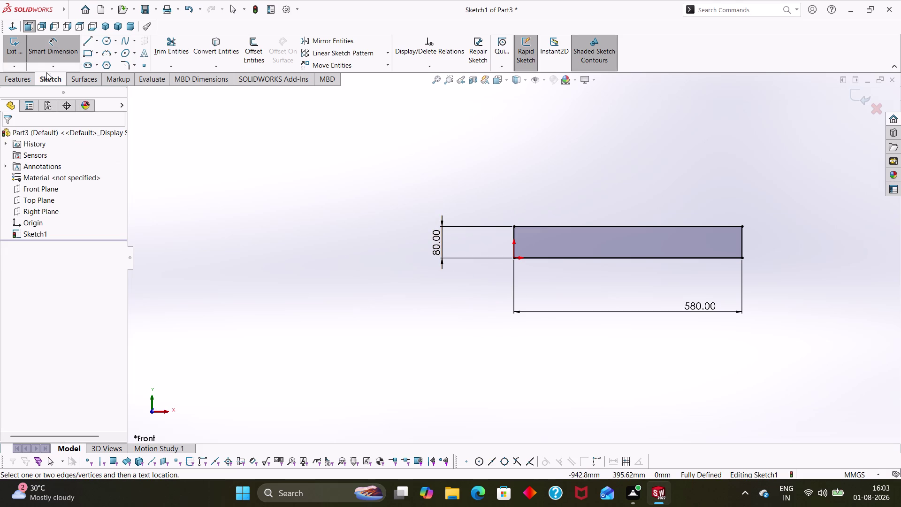
Extrude the rectangle 16 mm into Boss-Extrude1 and pick the bar's face.
click(30, 75)
click(29, 57)
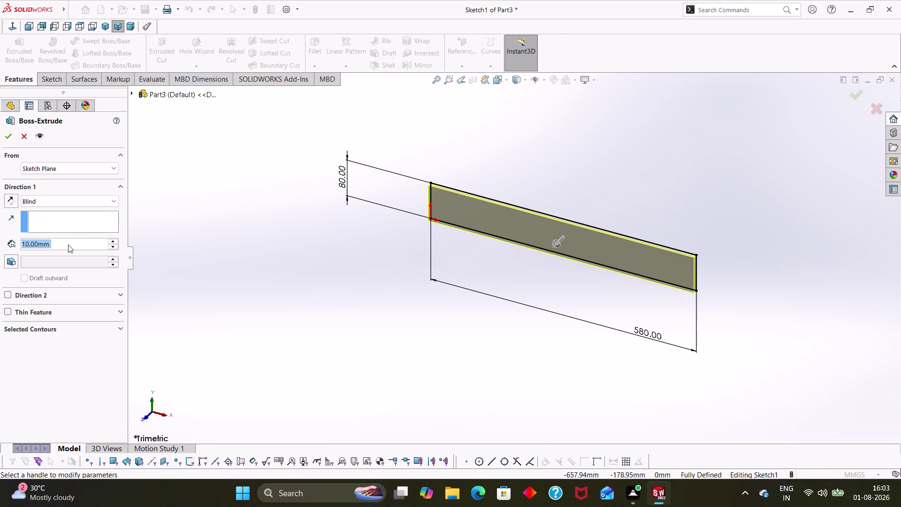
text(16)
key(Return)
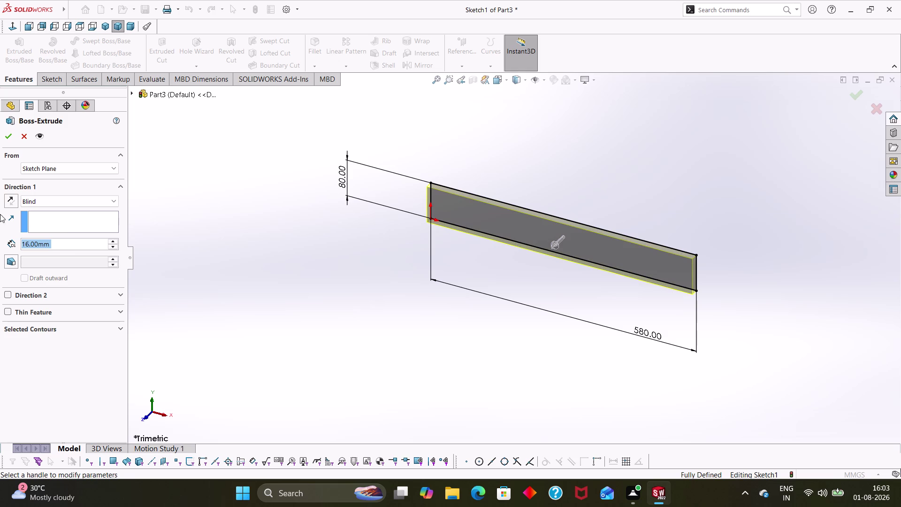
click(7, 140)
click(469, 244)
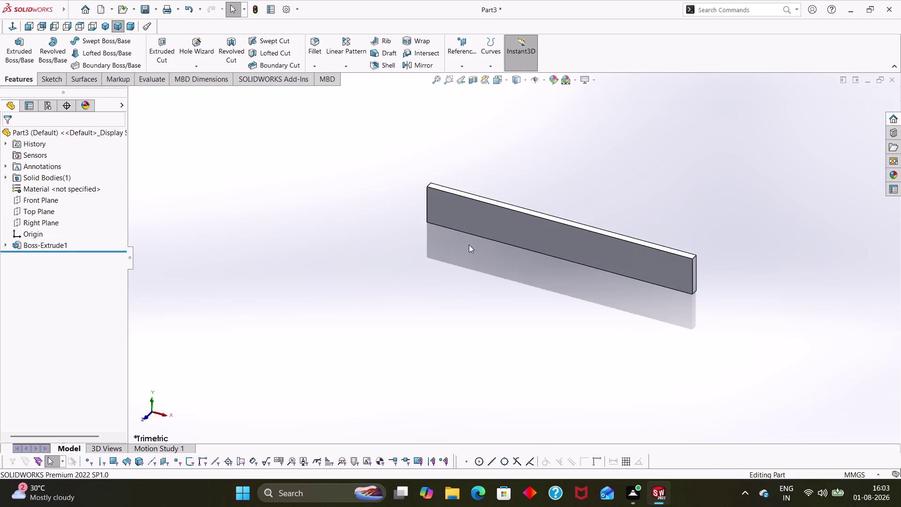
right_click(536, 238)
Start a sketch on the bar's face and draw a circle near its left end.
click(560, 232)
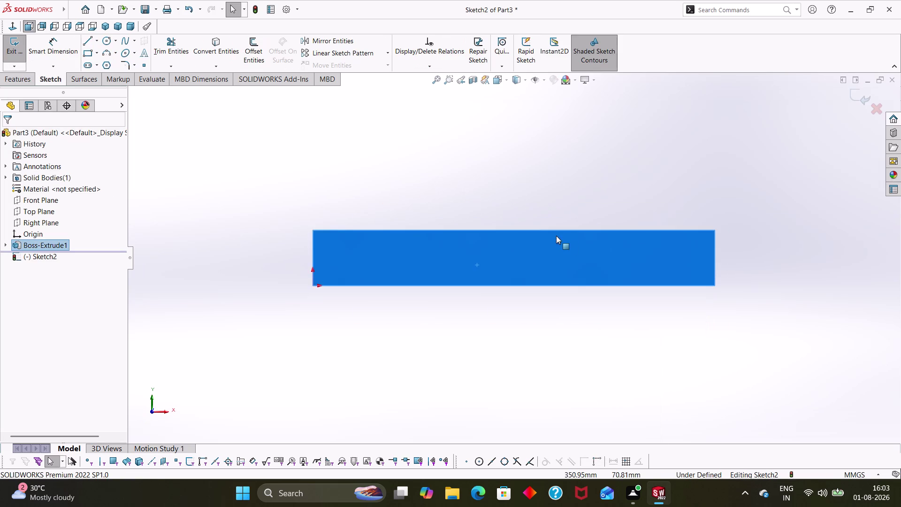
scroll(up, 3)
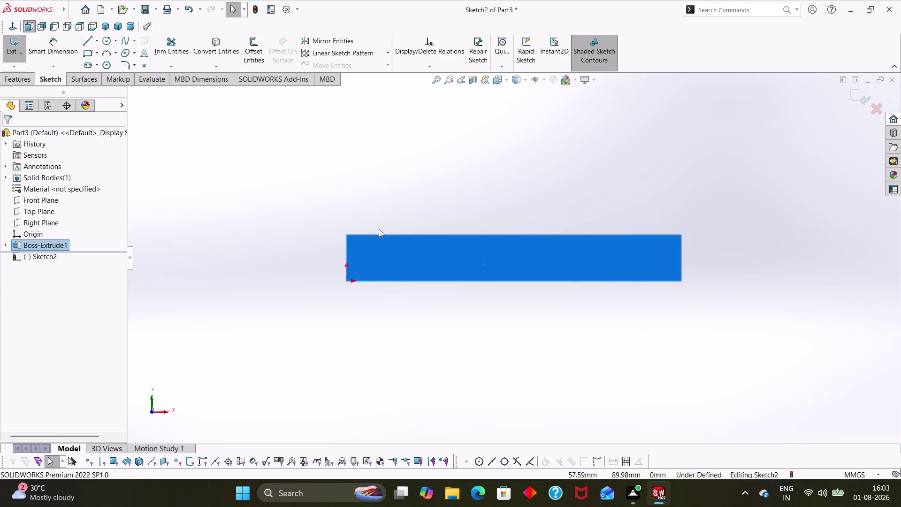
right_drag(263, 237, 311, 225)
click(376, 265)
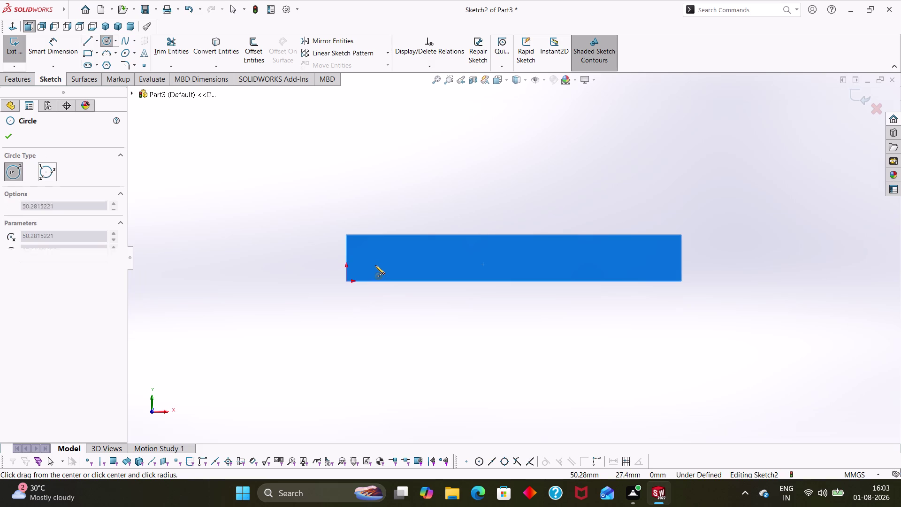
click(380, 272)
key(Escape)
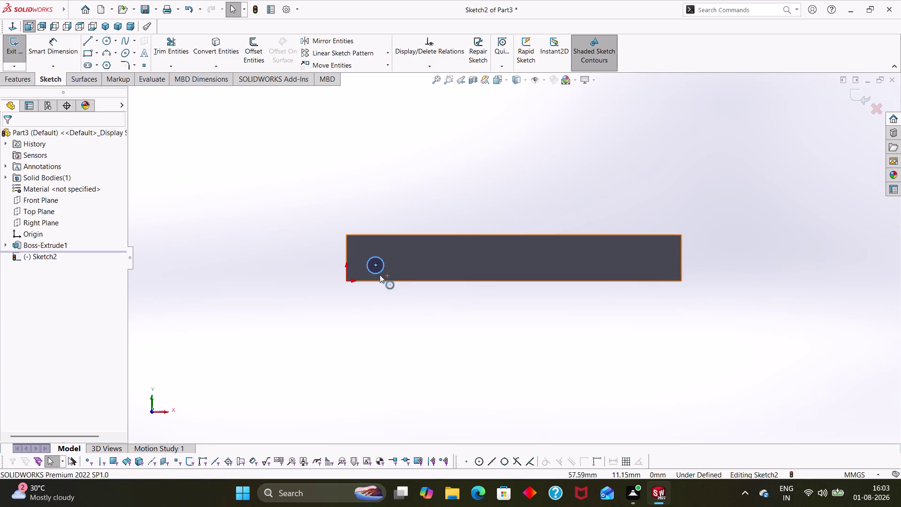
Place the circle centre 20 mm above the bottom edge and 50 mm from the left end.
right_drag(357, 347, 359, 264)
click(373, 264)
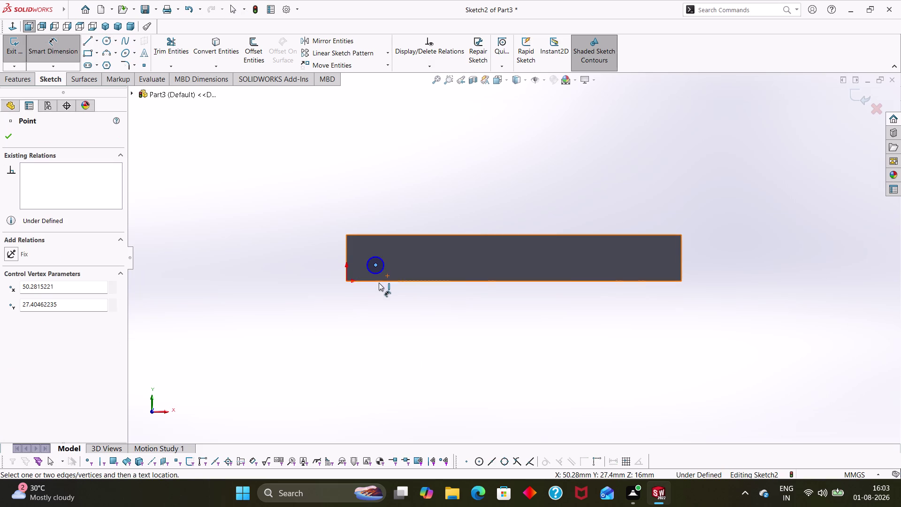
click(378, 281)
click(316, 286)
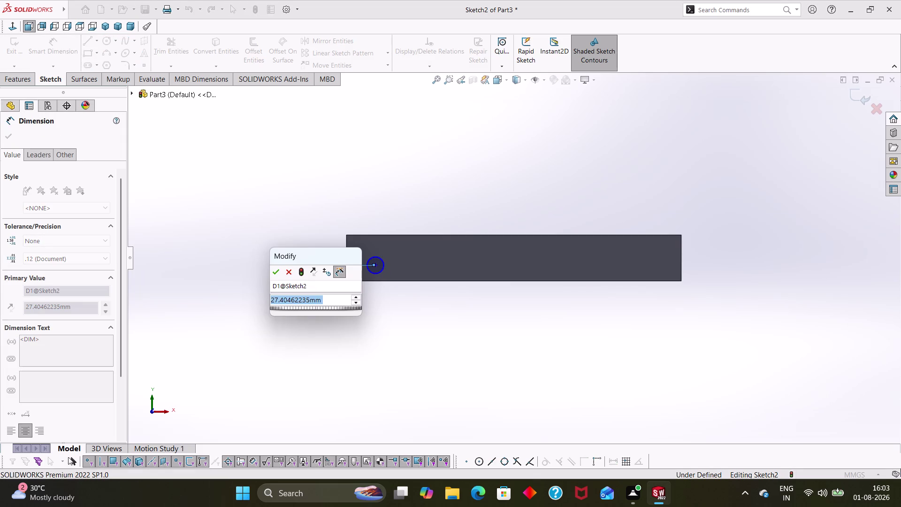
text(20)
key(Return)
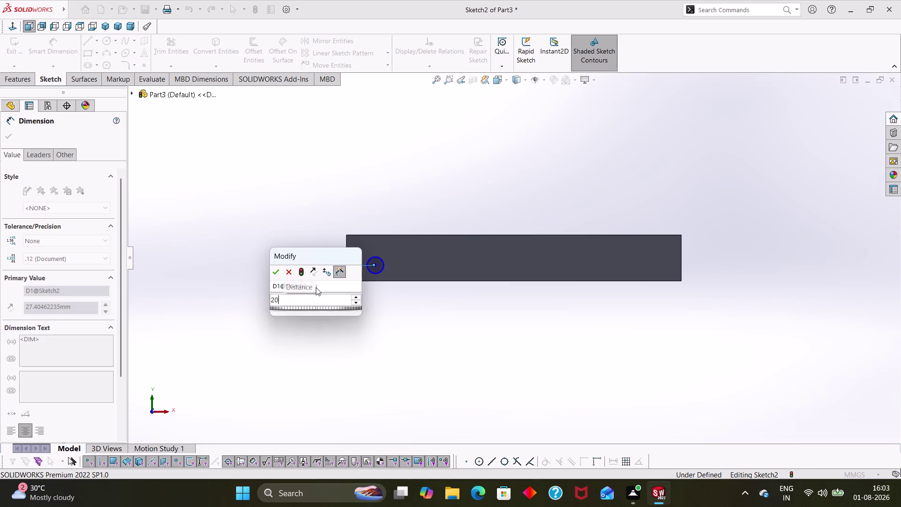
key(Escape)
right_drag(351, 334, 352, 262)
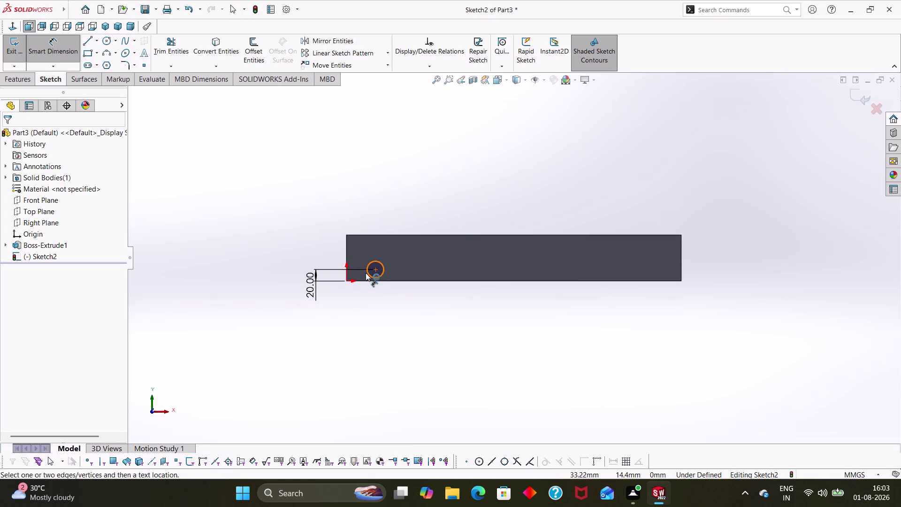
click(376, 271)
click(346, 261)
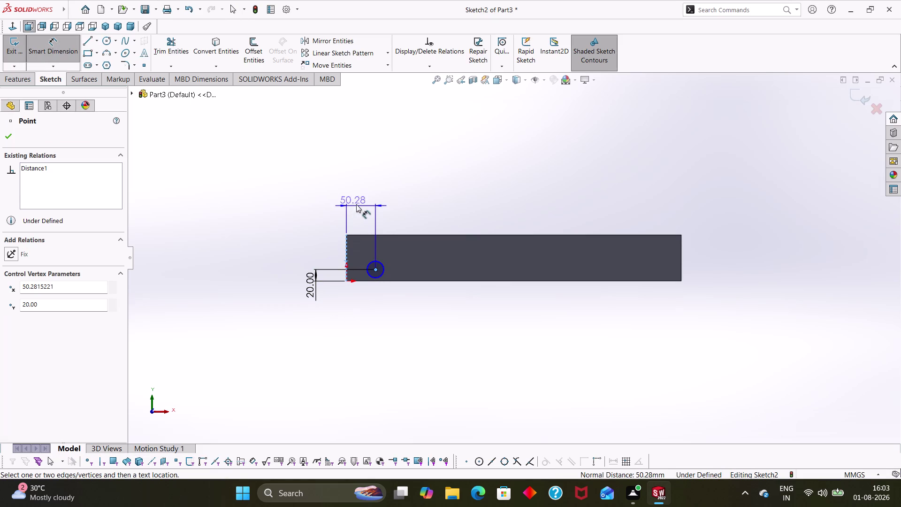
click(360, 199)
text(50)
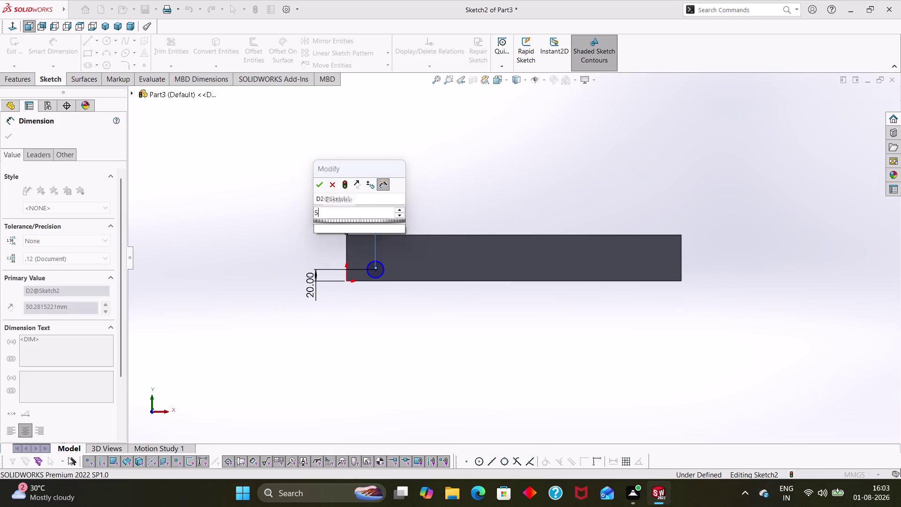
key(Return)
click(289, 213)
Set the circle's diameter to 25.2 mm.
right_drag(381, 381, 383, 301)
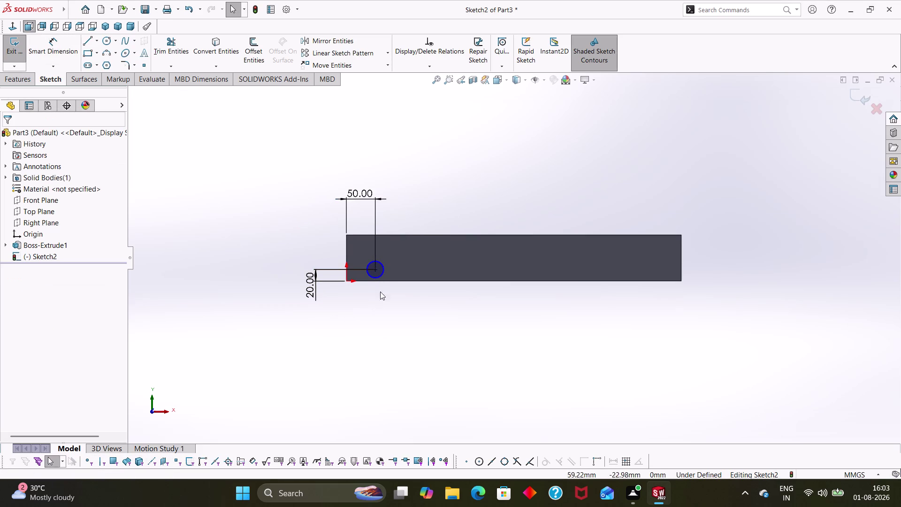
right_drag(398, 389, 381, 277)
click(381, 262)
click(416, 227)
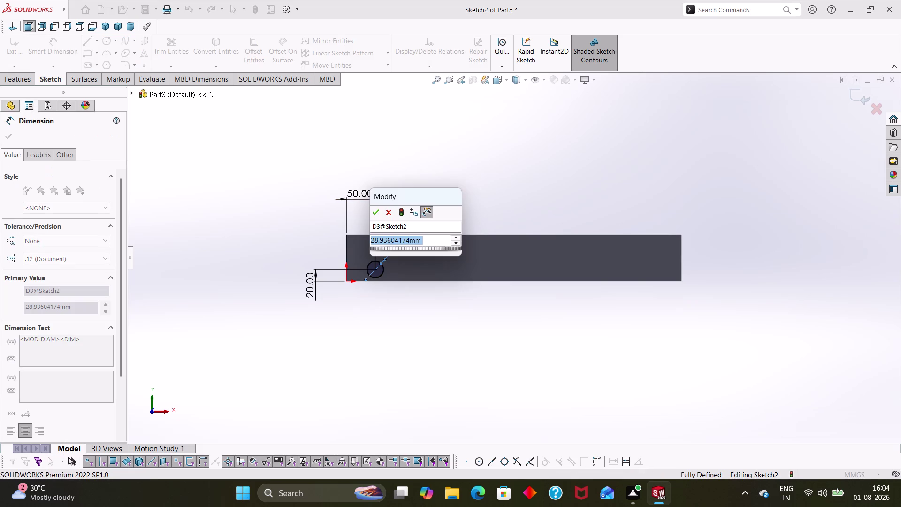
text(25.)
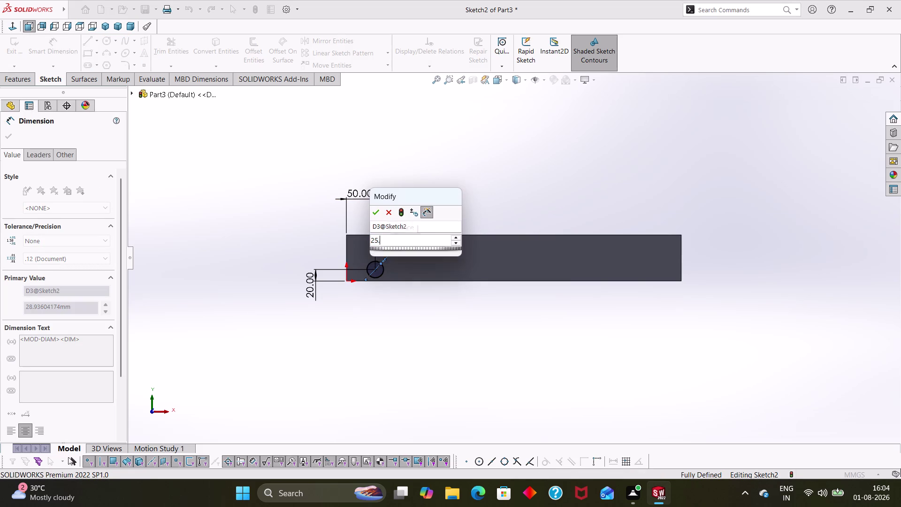
text(2)
key(Return)
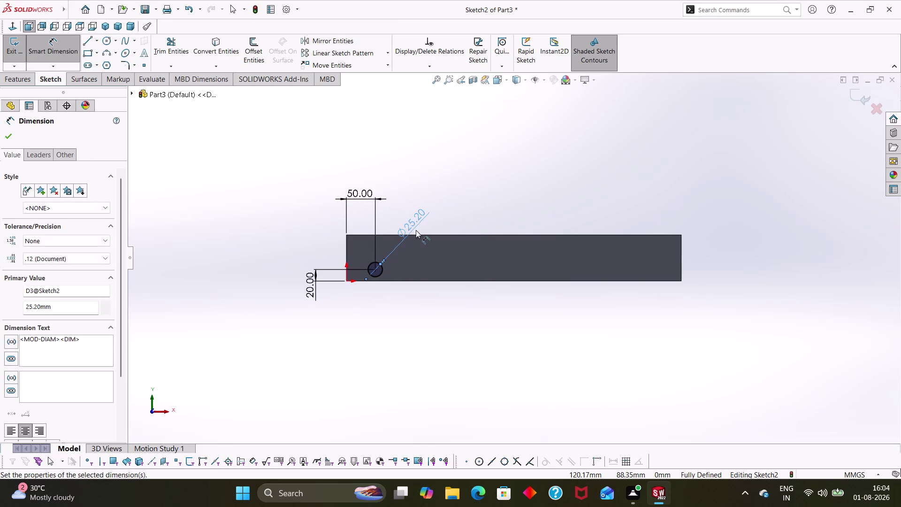
click(427, 198)
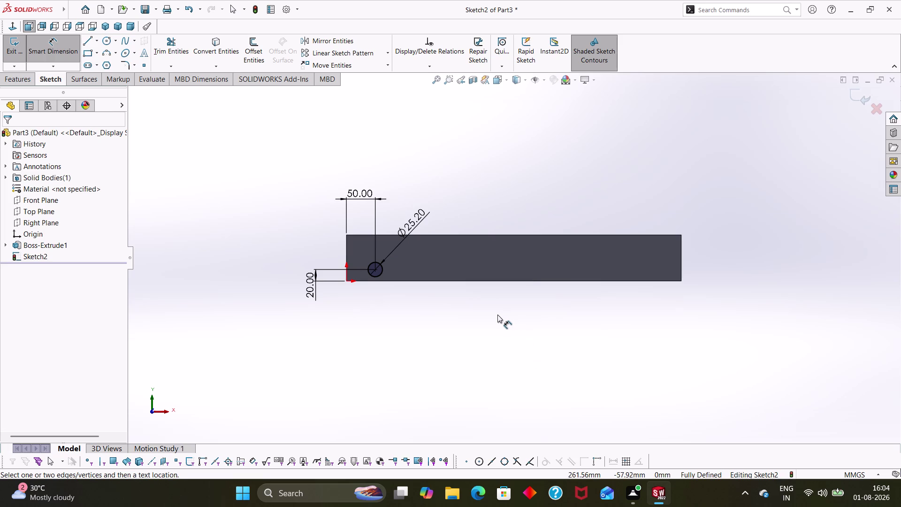
Extrude-cut the 25.2 mm circle through the plate as Cut-Extrude1.
click(26, 76)
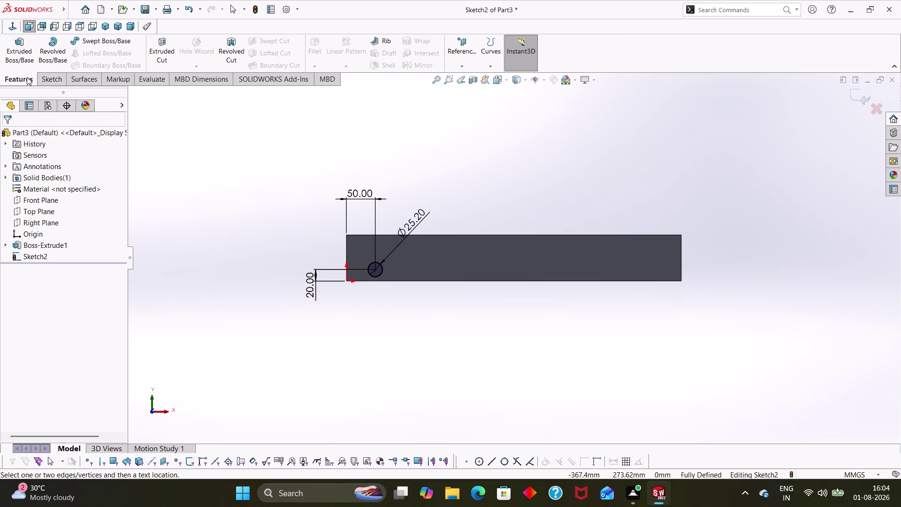
click(159, 54)
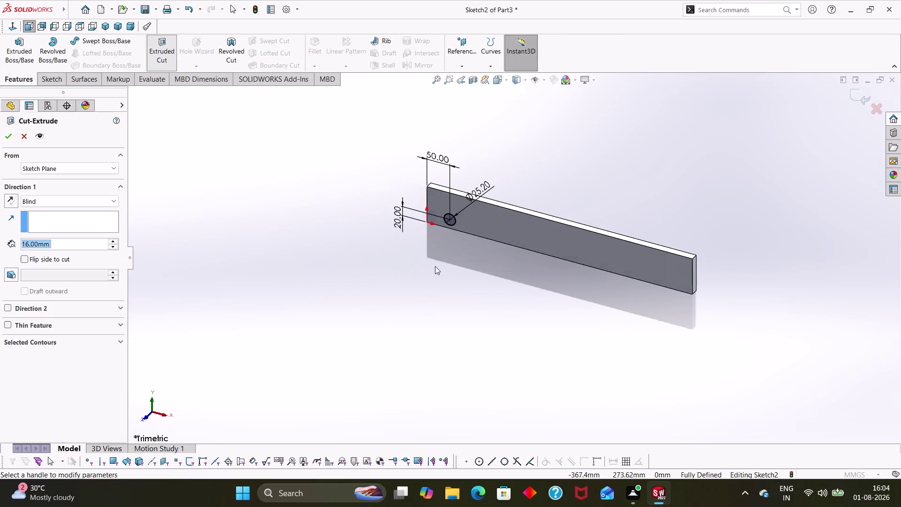
middle_drag(514, 273, 497, 278)
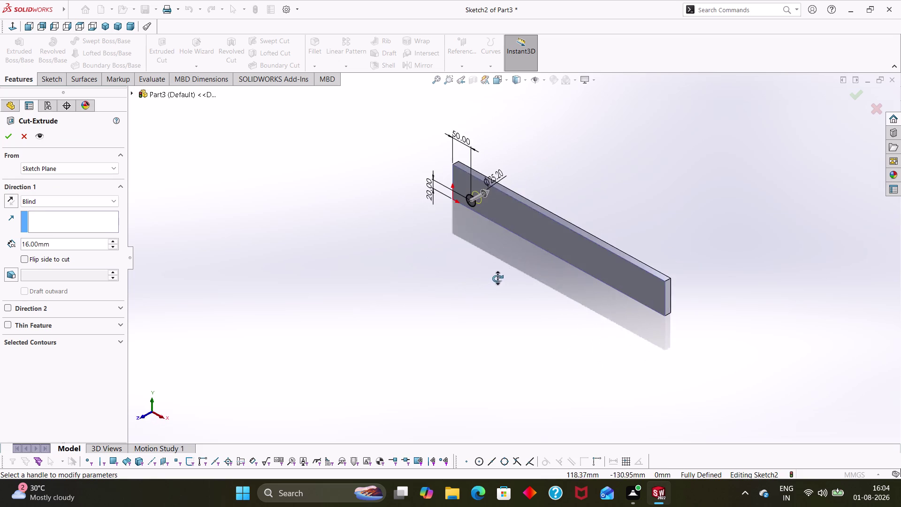
middle_drag(497, 279, 503, 273)
click(7, 137)
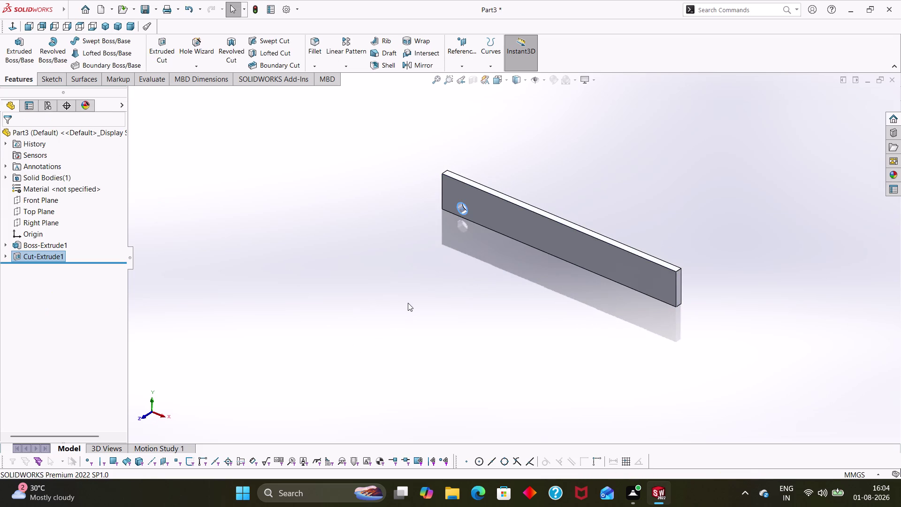
click(408, 302)
Turn the bar to face forward and browse the pattern dropdown.
middle_drag(480, 304, 508, 290)
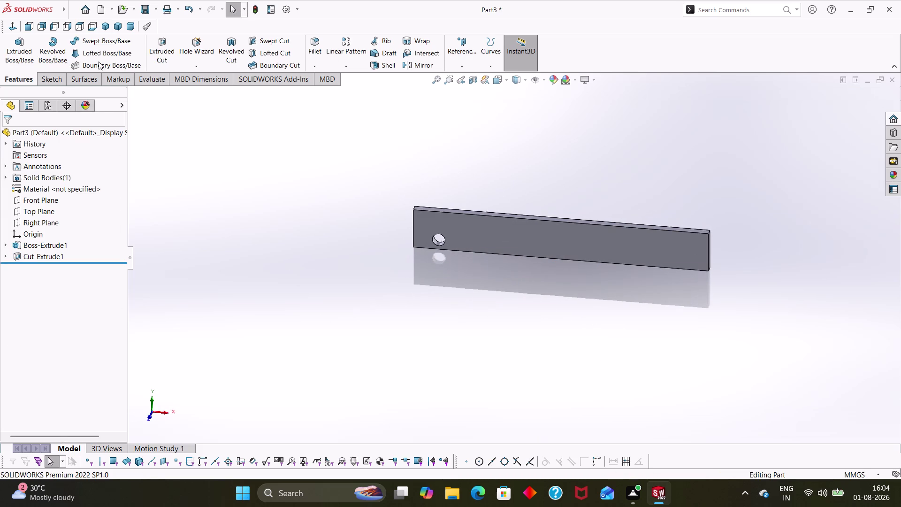
click(347, 60)
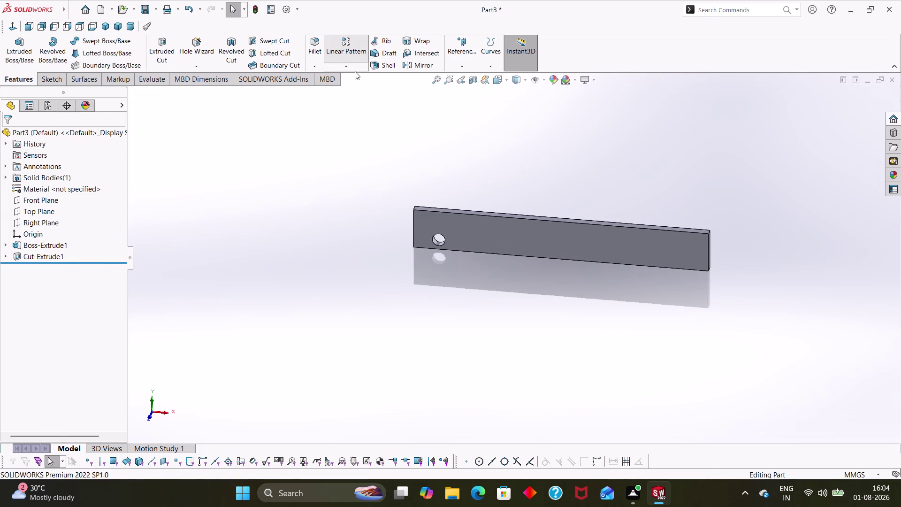
click(353, 66)
key(Escape)
key(Escape)
key(Escape)
click(353, 60)
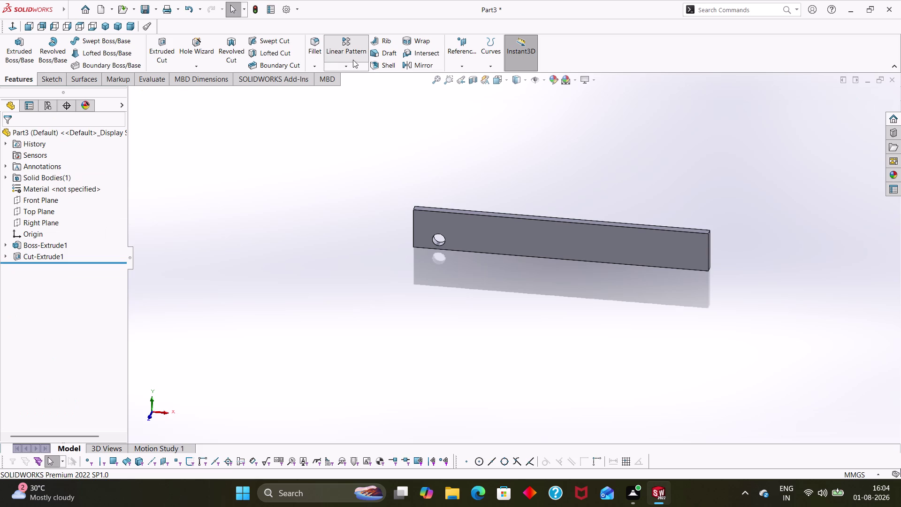
key(Escape)
key(Escape)
Try a Mirror of Cut-Extrude1, cancel it, and start a Linear Pattern instead.
click(354, 66)
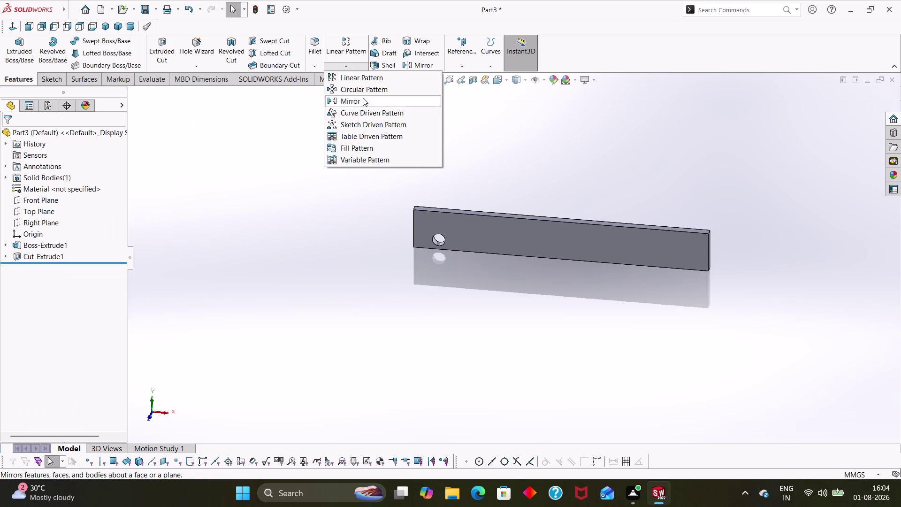
click(364, 104)
click(58, 258)
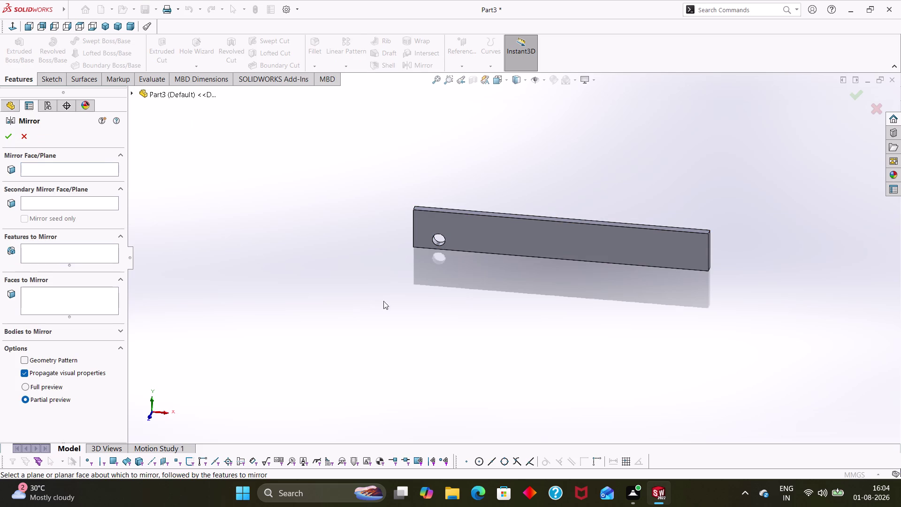
click(436, 241)
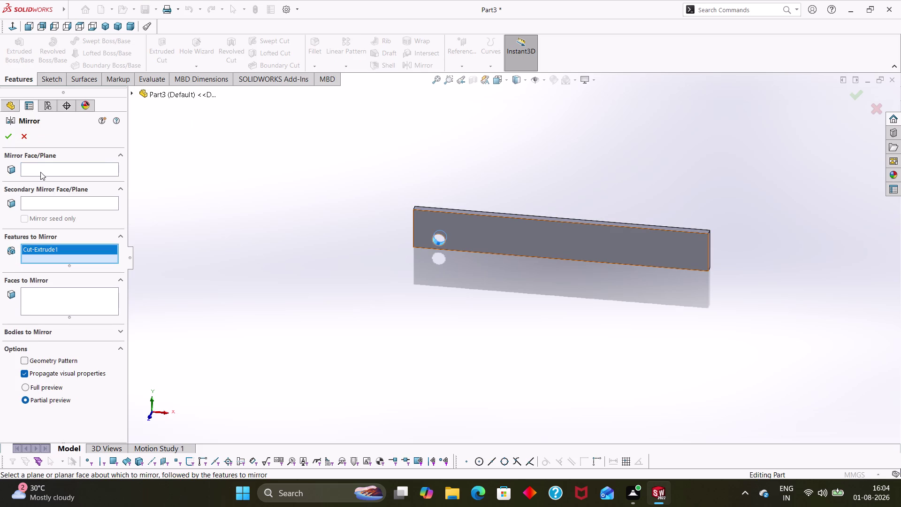
click(42, 168)
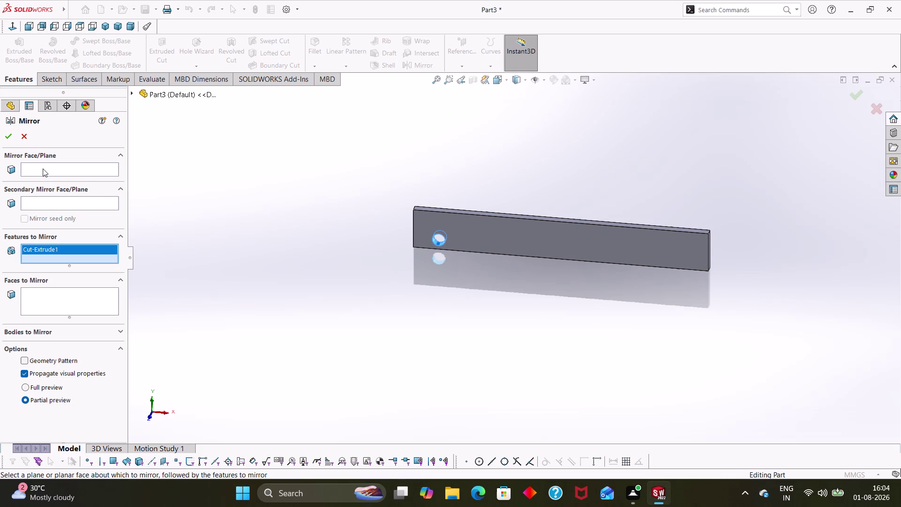
click(28, 135)
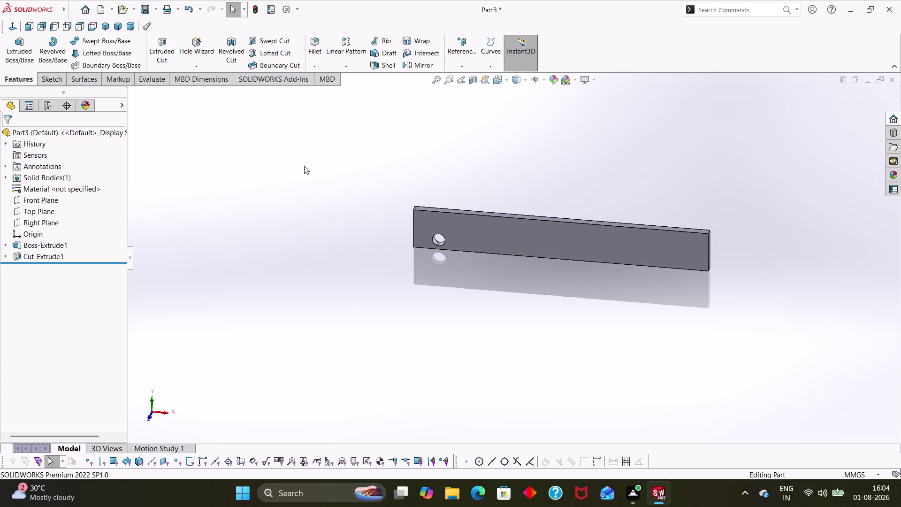
click(354, 48)
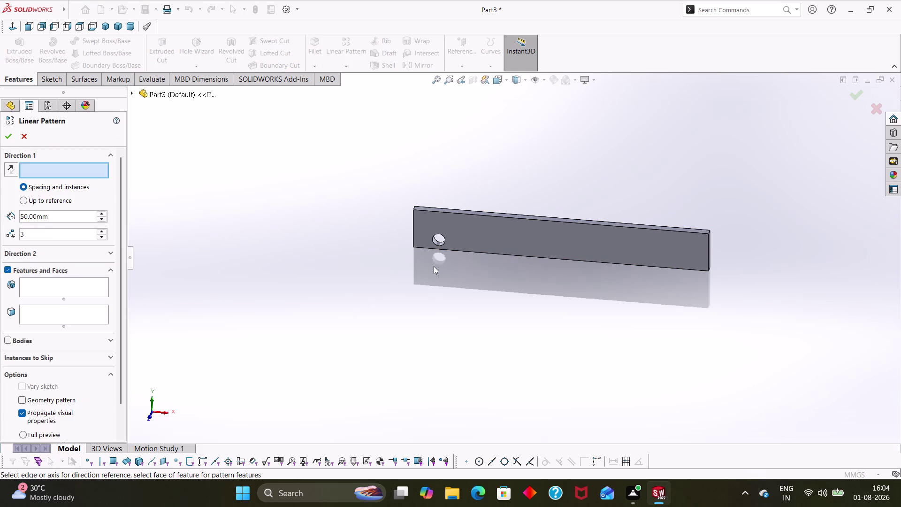
Pick the bar's bottom edge as pattern direction and add the hole cut.
click(439, 244)
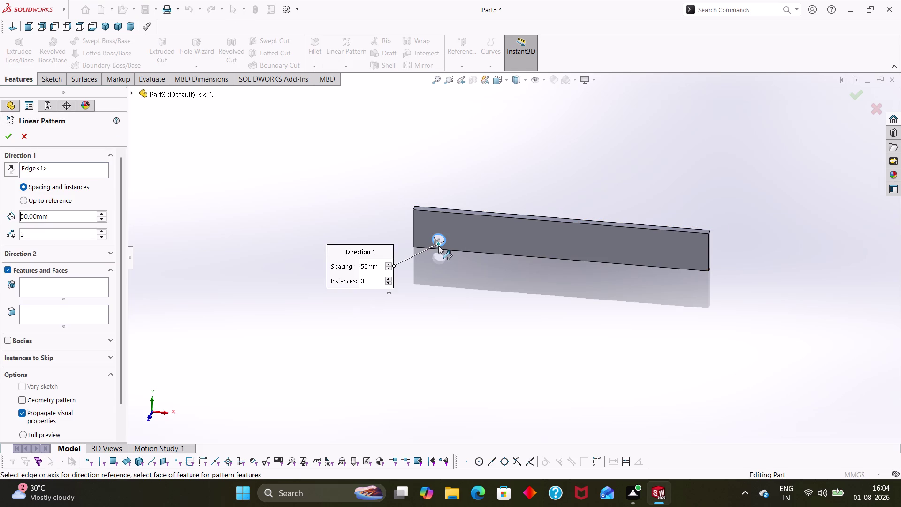
key(Escape)
key(Escape)
key(Escape)
click(355, 54)
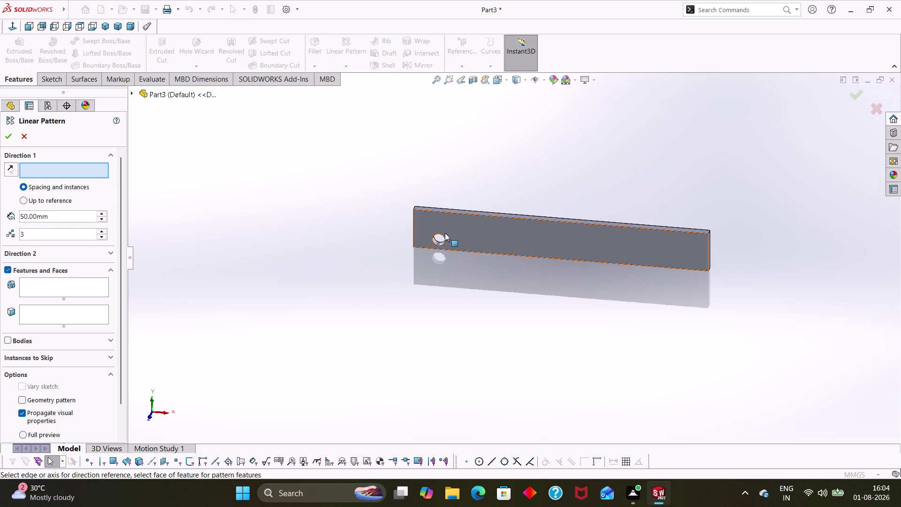
scroll(down, 3)
click(452, 250)
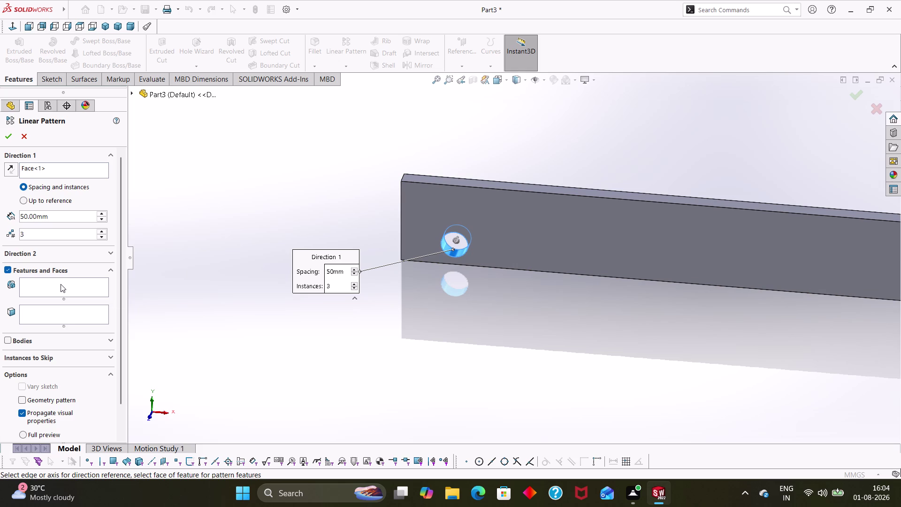
click(61, 284)
click(454, 252)
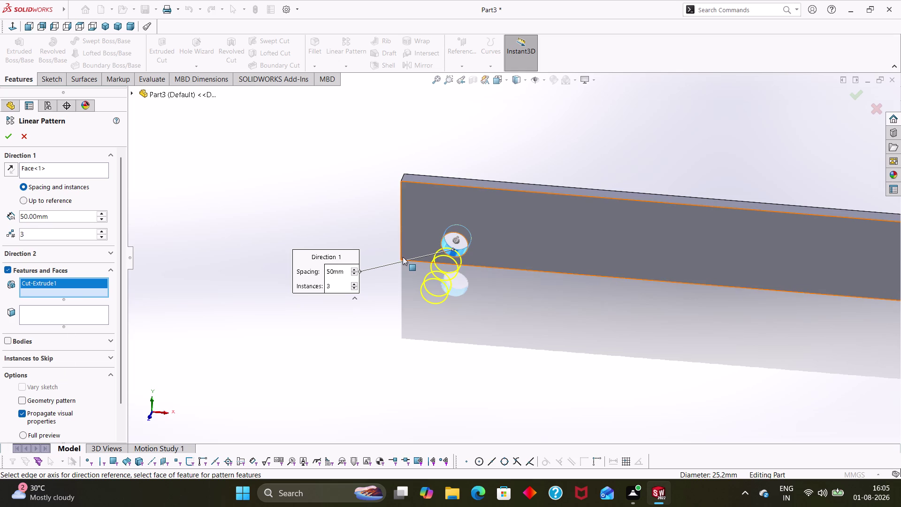
Try an Up to Reference end on the bar face, then cancel the pattern.
click(41, 205)
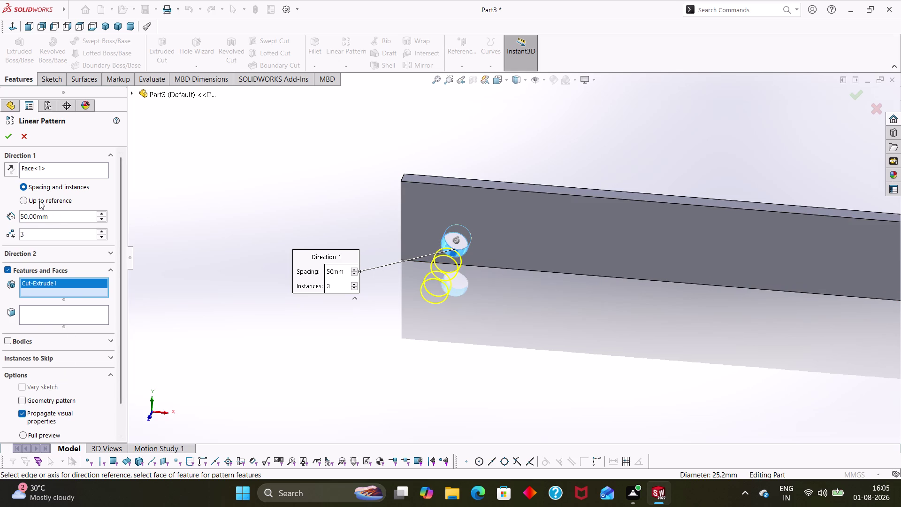
click(39, 201)
click(407, 259)
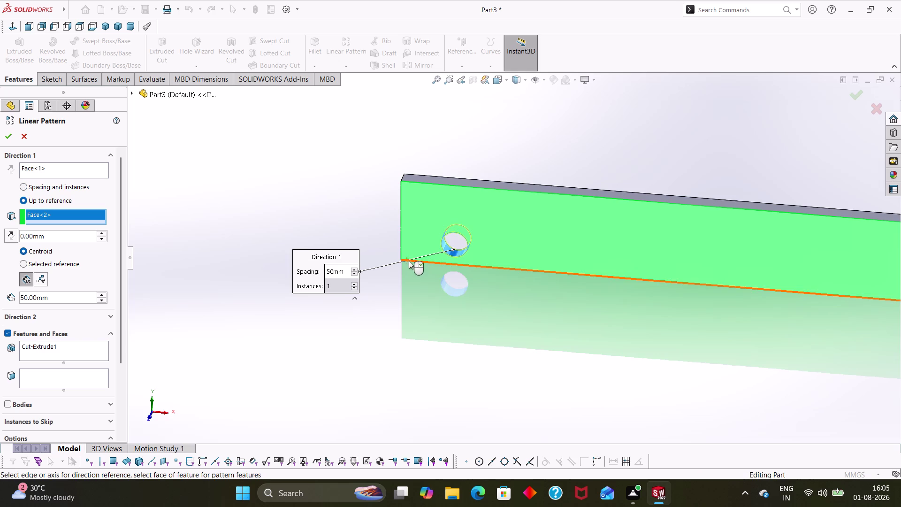
scroll(up, 3)
key(Escape)
key(Escape)
key(Escape)
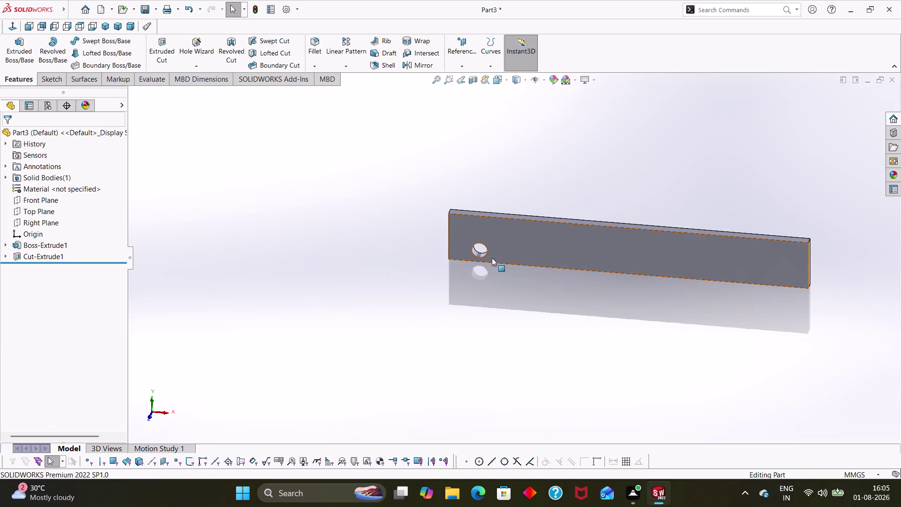
Restart the linear pattern with the edge direction, the hole, and 120 mm spacing.
click(360, 44)
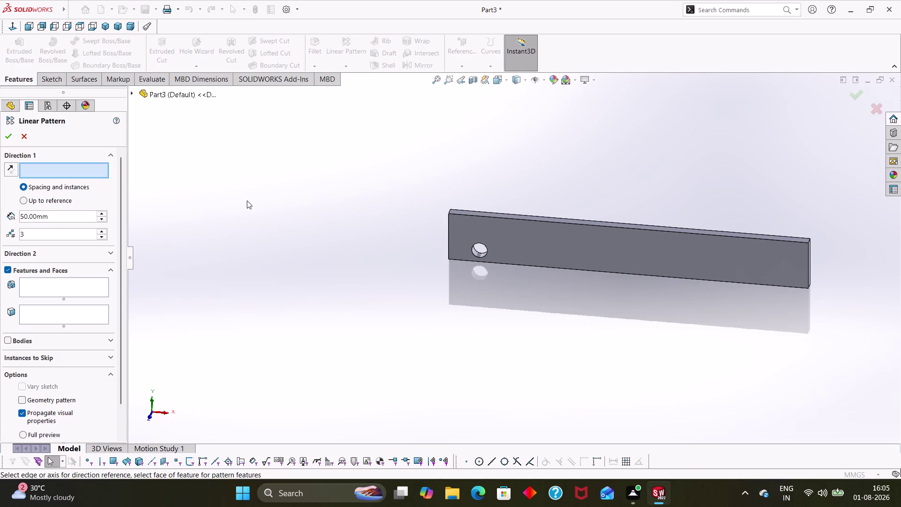
click(453, 259)
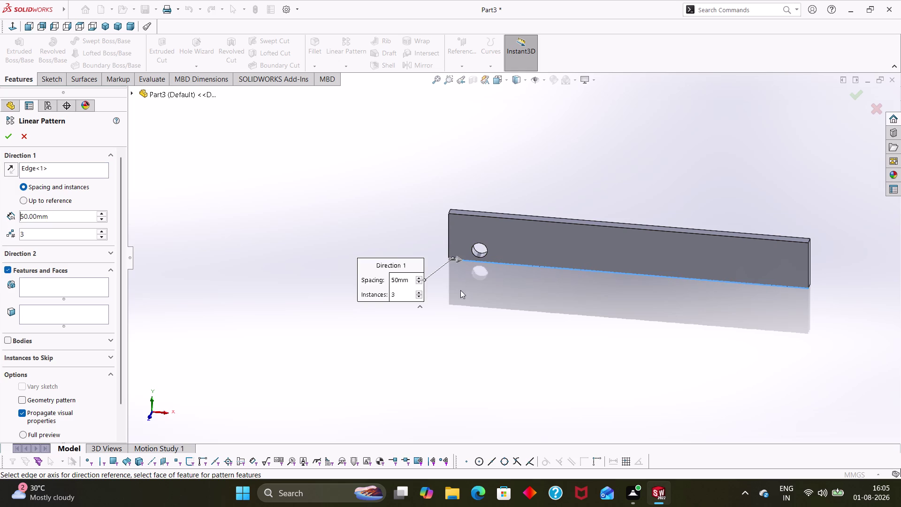
click(31, 280)
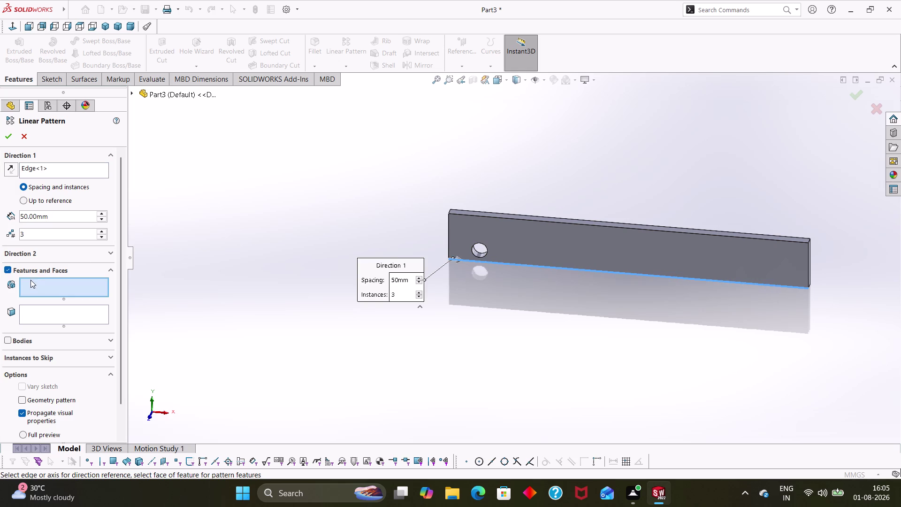
click(476, 254)
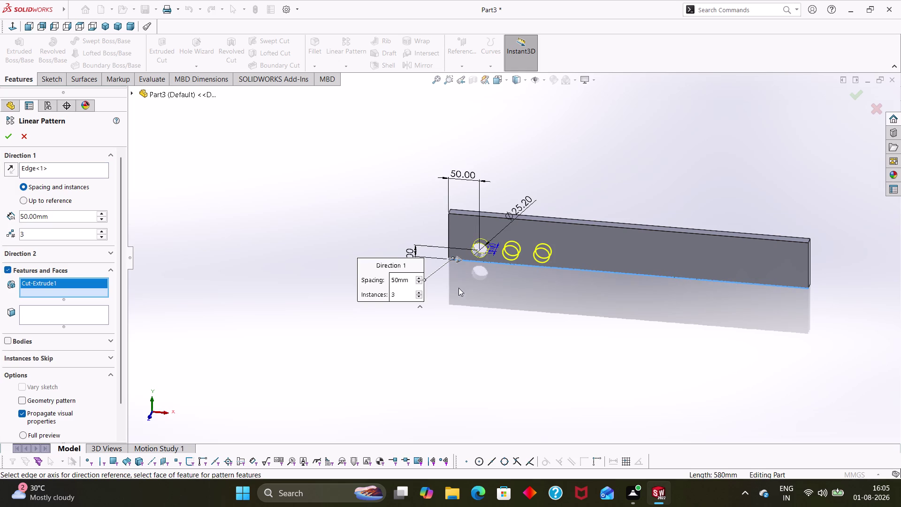
drag(62, 214, 62, 213)
drag(62, 213, 0, 207)
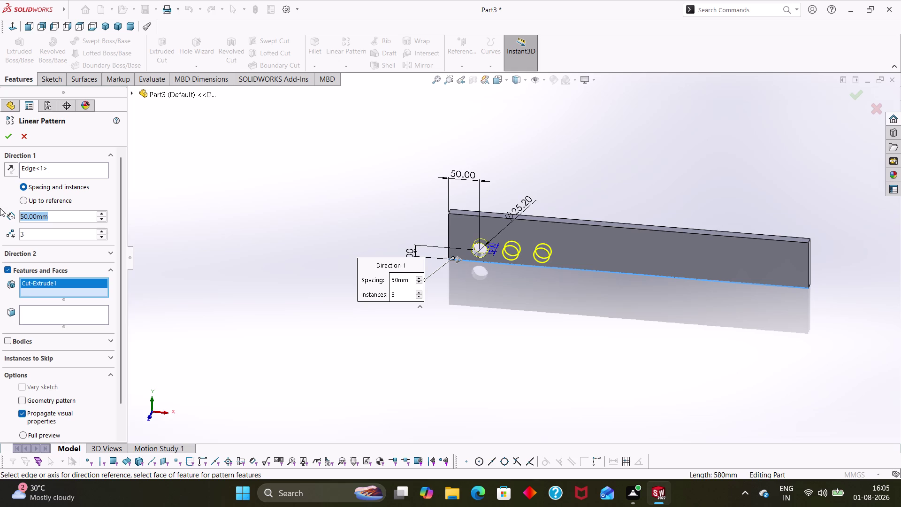
text(120)
key(Return)
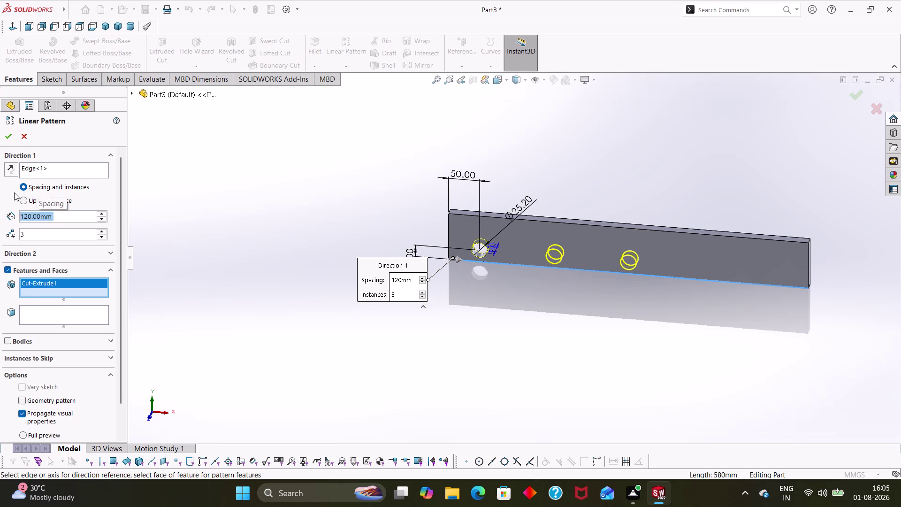
Set the pattern to 5 instances and confirm it.
drag(68, 232, 6, 233)
key(4)
key(Return)
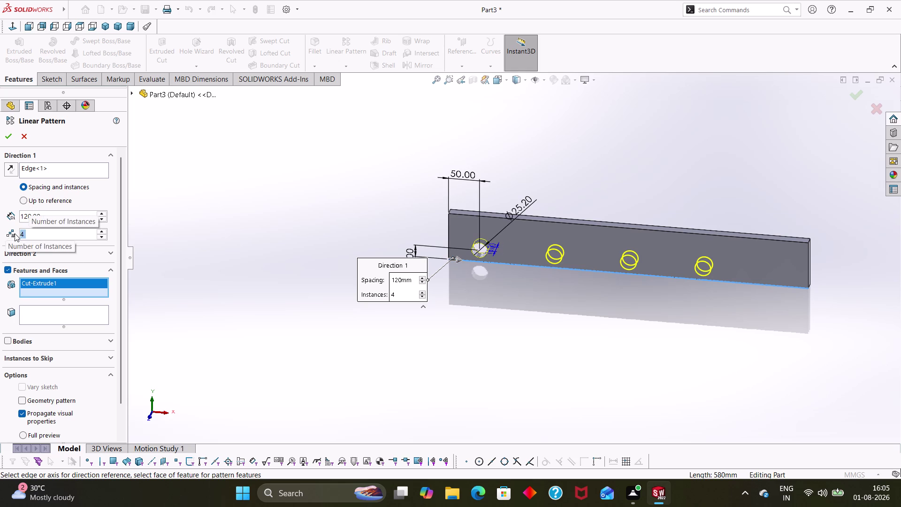
key(5)
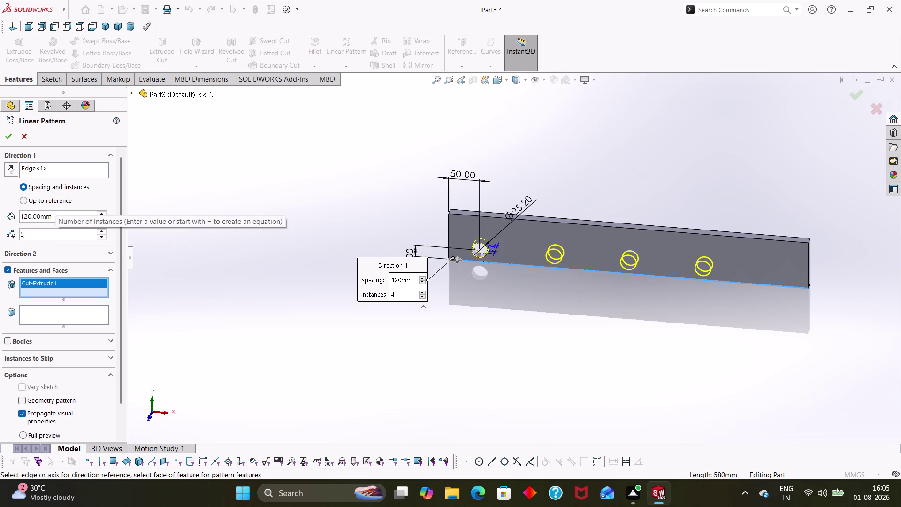
key(Return)
click(10, 132)
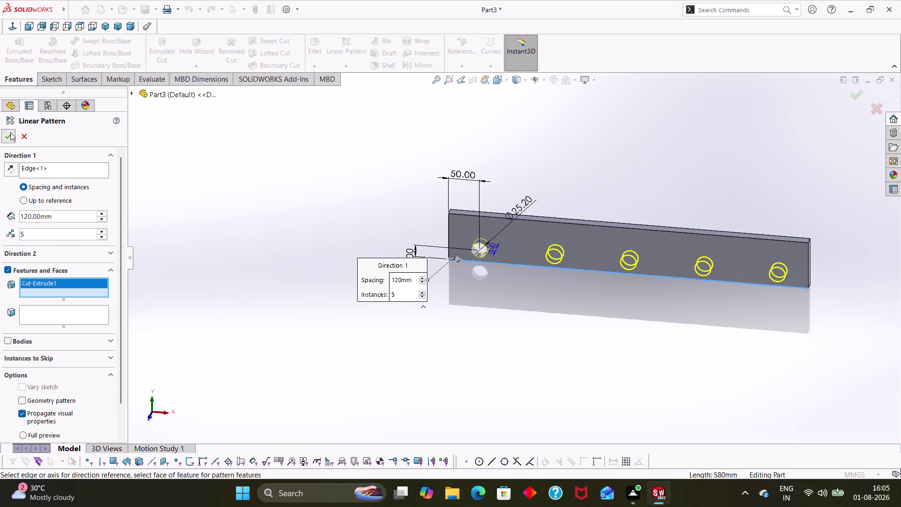
click(304, 210)
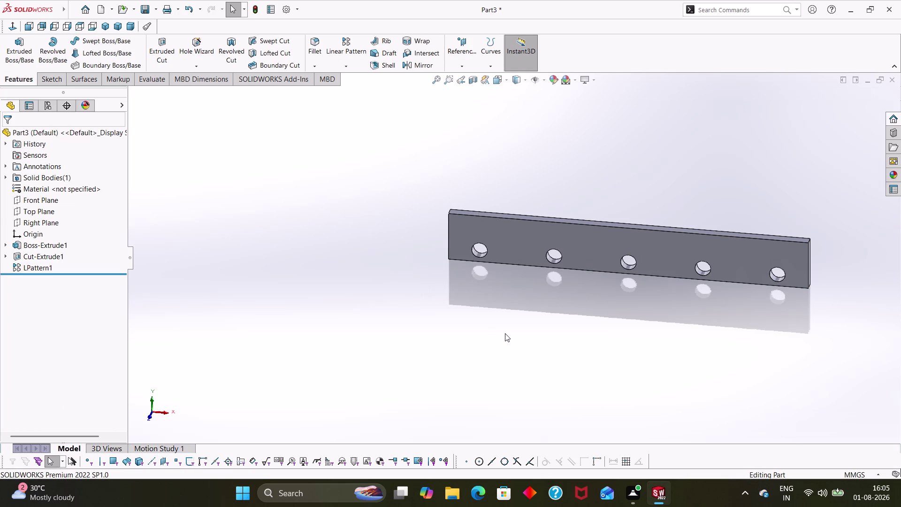
Save the part as 'RL 2', then start a new document with Ctrl+N.
key(ctrl+s)
key(BackSpace)
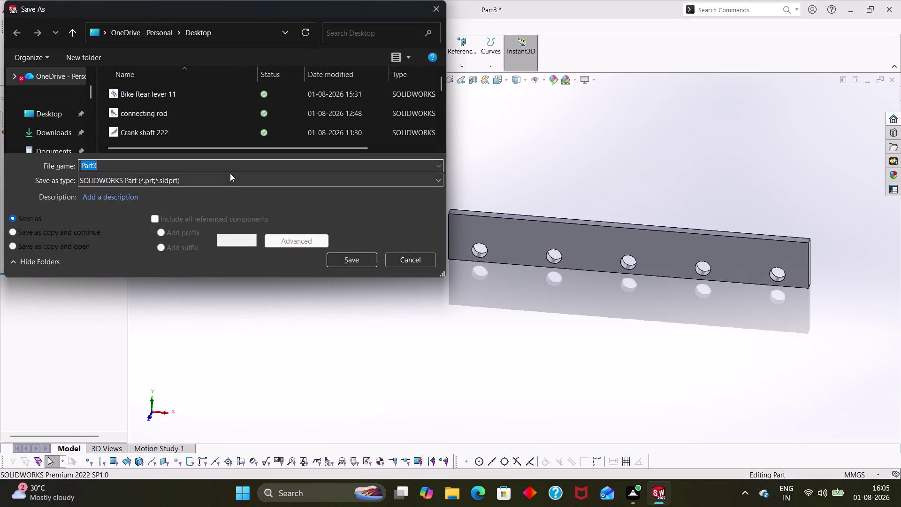
text(RL)
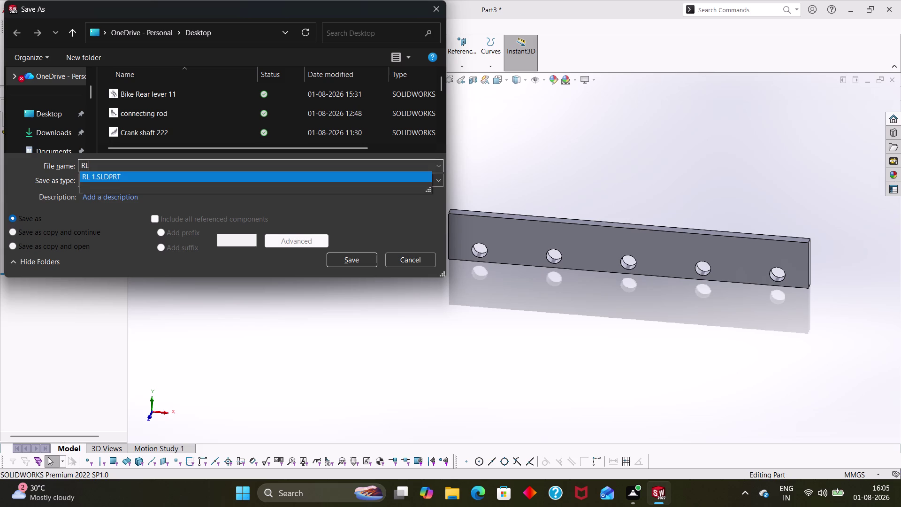
key(space)
text(2)
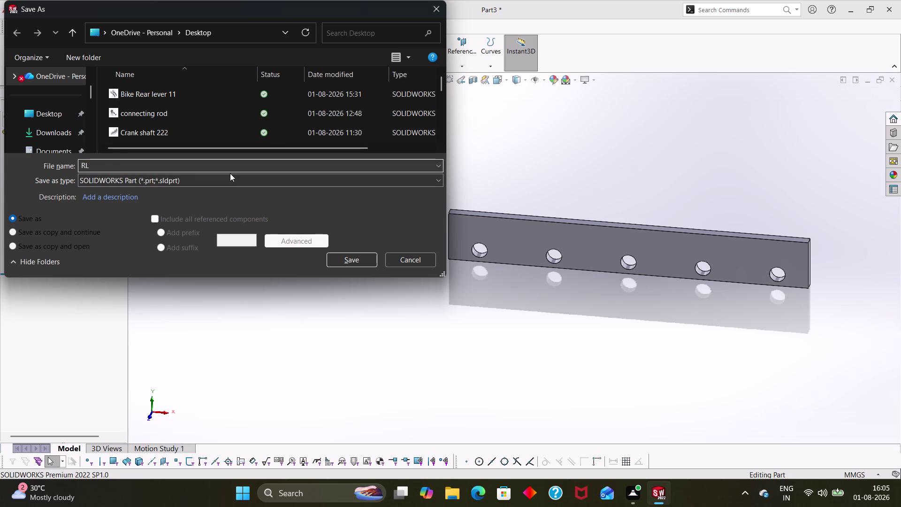
key(Return)
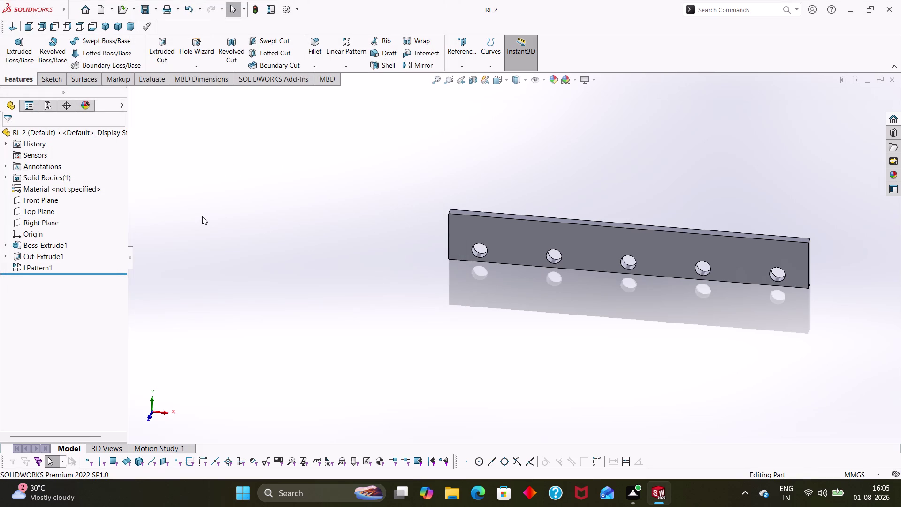
key(ctrl+n)
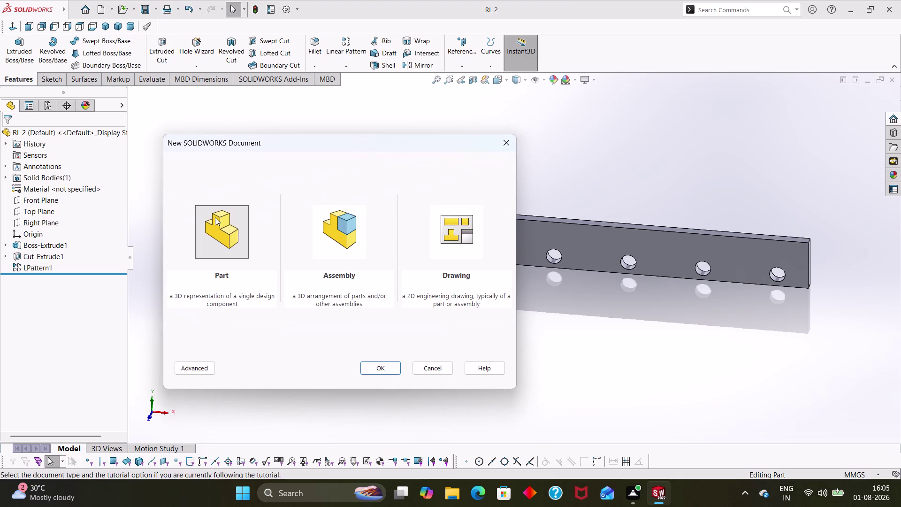
Create a new Part document (Part4) and begin a sketch from the sketching tools.
click(229, 229)
click(398, 365)
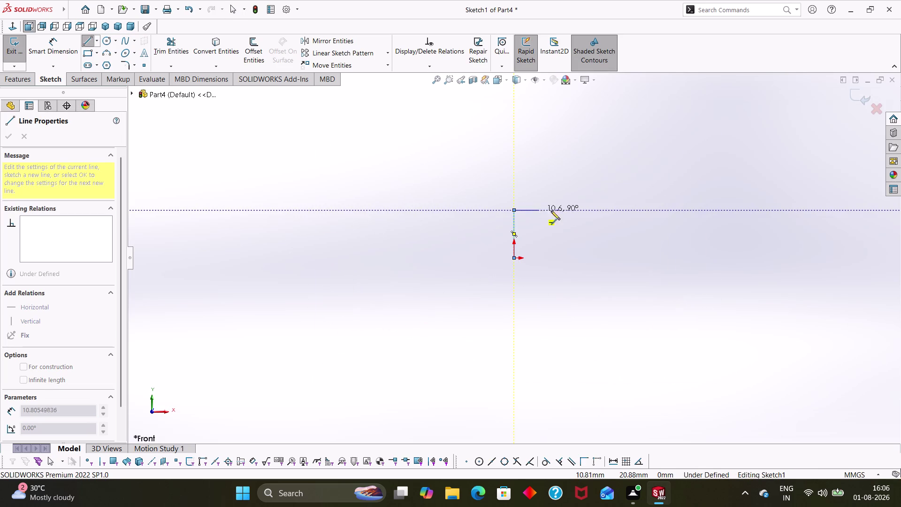
On the Front Plane, draw lines from the origin: left edge, top edge, chamfered corner, right edge.
click(576, 209)
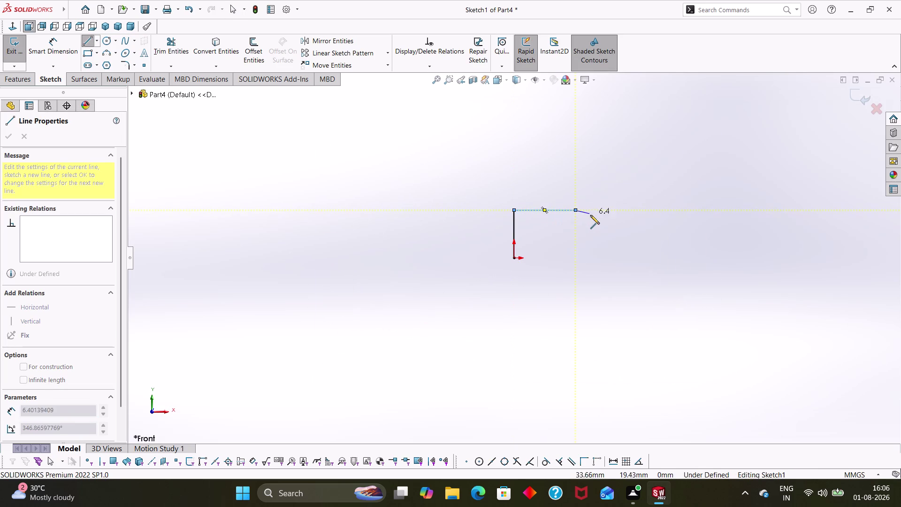
click(589, 225)
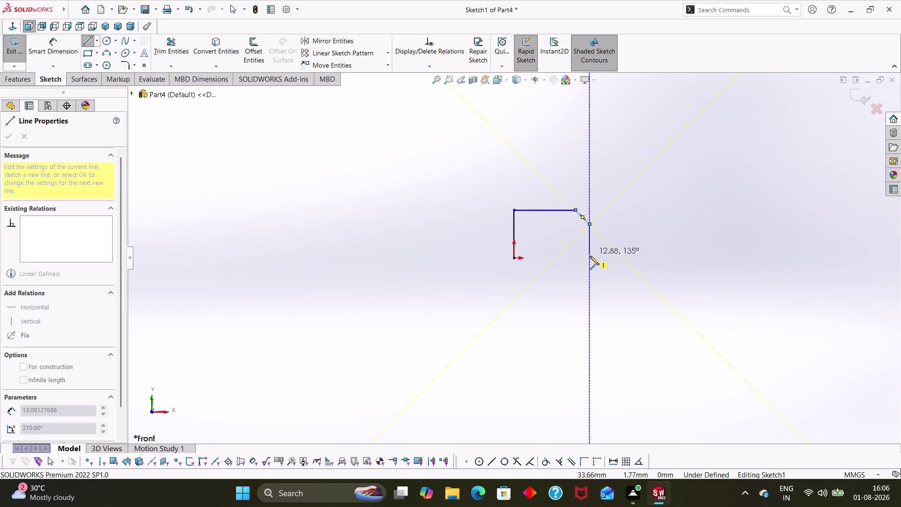
click(590, 259)
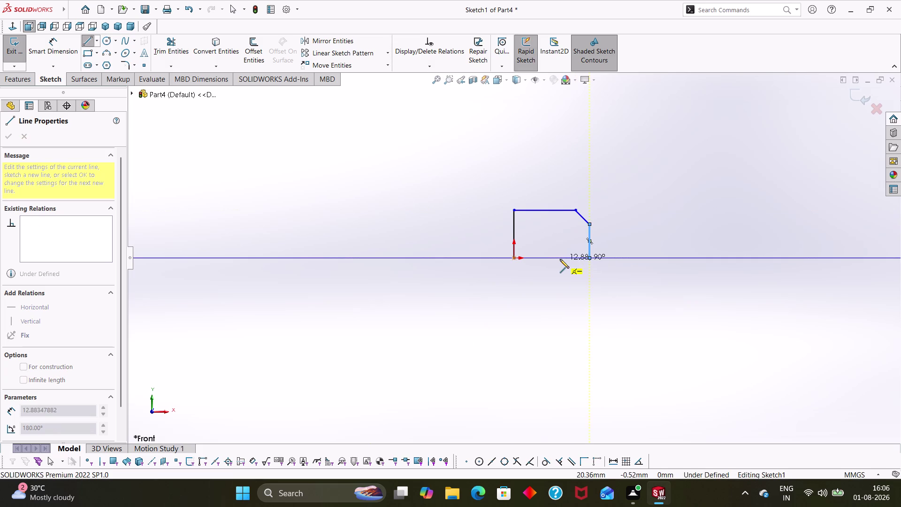
Draw the rectangular bottom notch and close the outline at the origin.
click(560, 259)
click(558, 244)
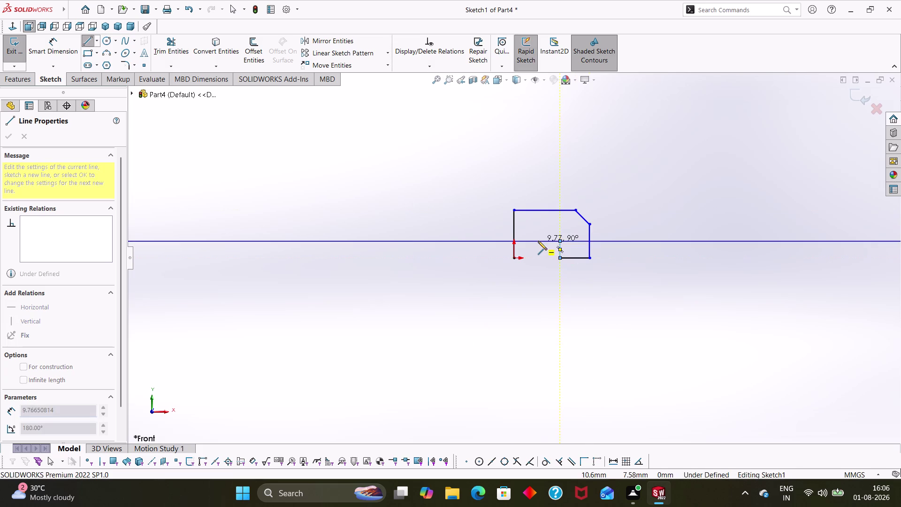
click(537, 240)
drag(536, 258, 514, 257)
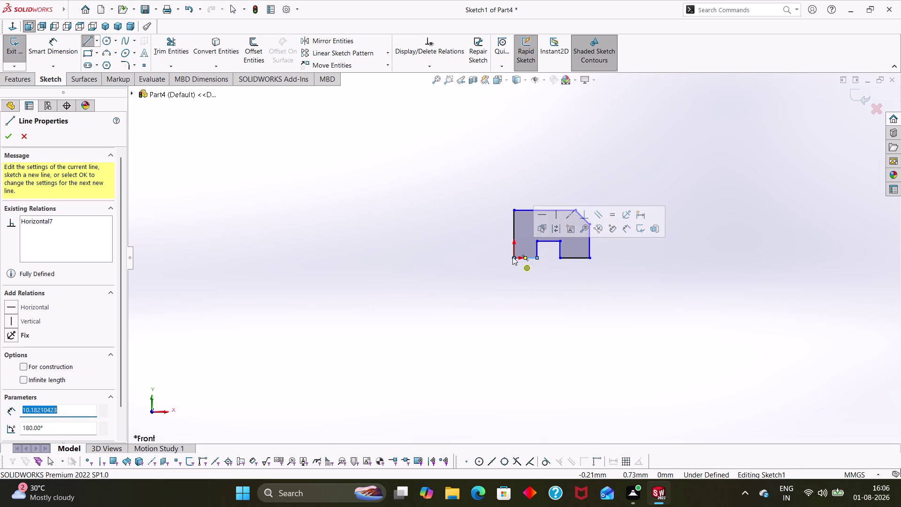
click(512, 257)
key(Escape)
key(Escape)
right_drag(561, 351, 571, 260)
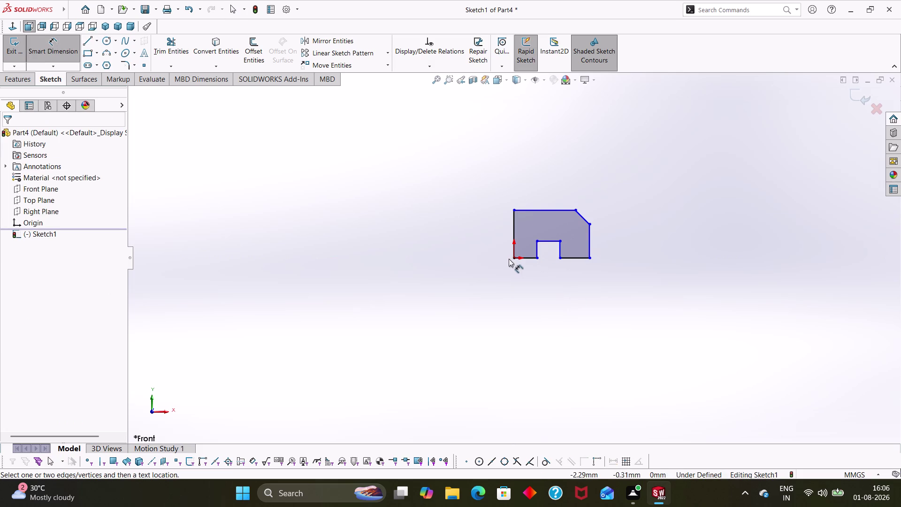
Dimension the outline's overall bottom width to 60 mm.
click(511, 259)
click(591, 256)
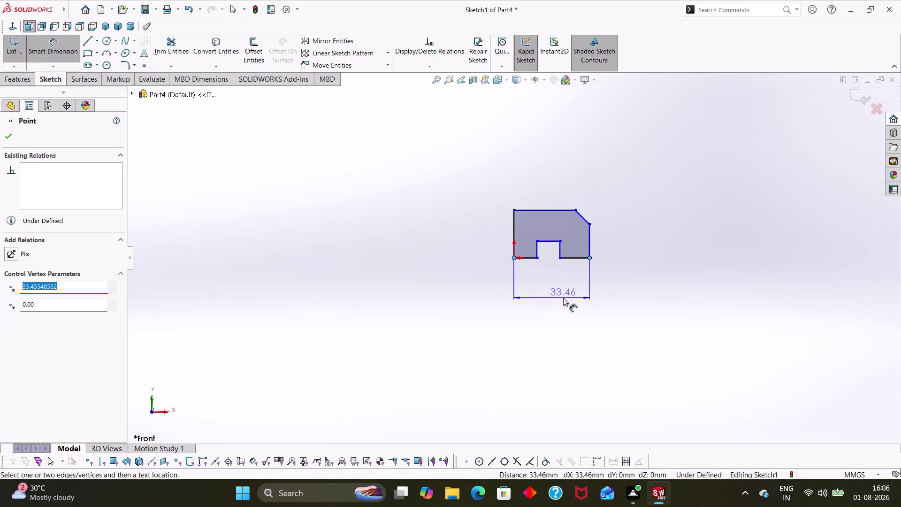
click(564, 298)
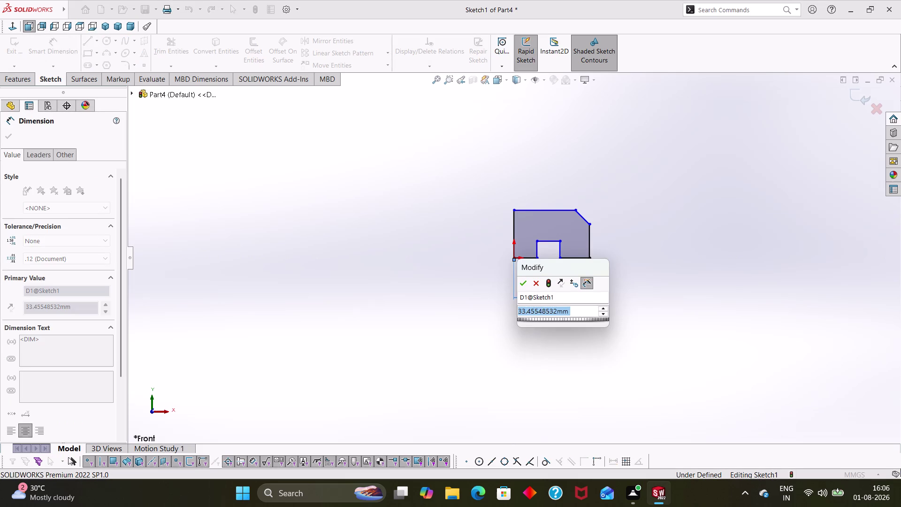
text(60)
key(Return)
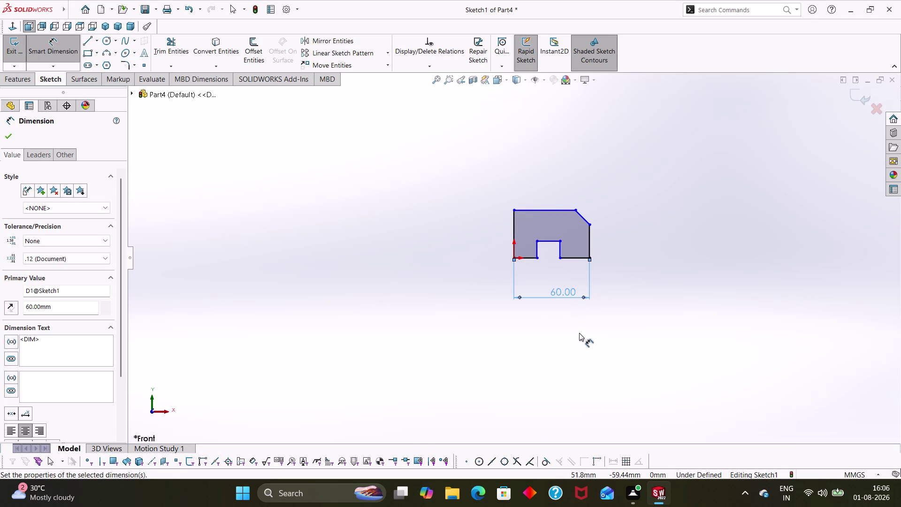
click(579, 333)
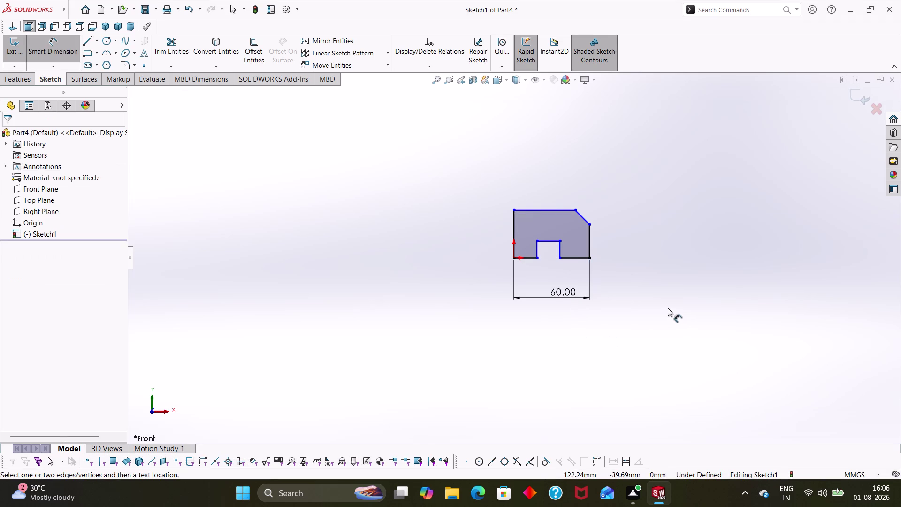
Dimension the profile's right side to 28 mm.
right_drag(659, 335, 665, 254)
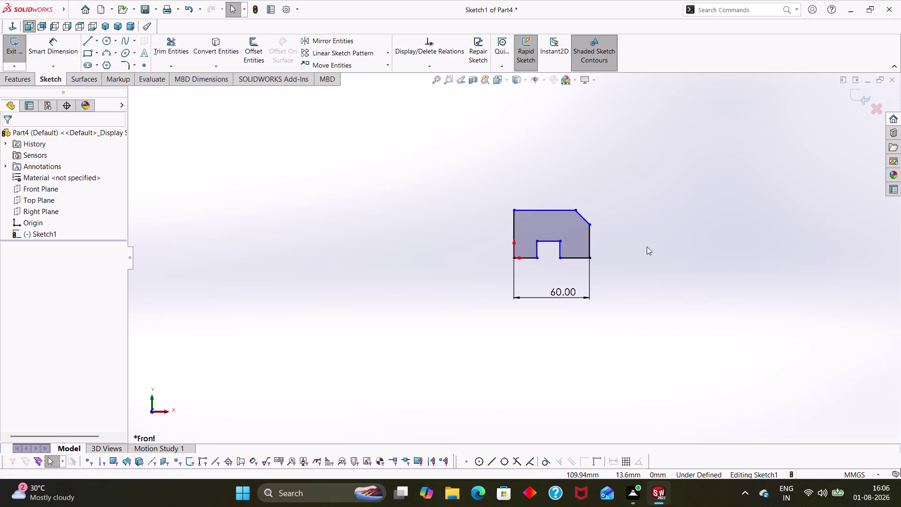
right_drag(713, 368, 651, 169)
click(576, 213)
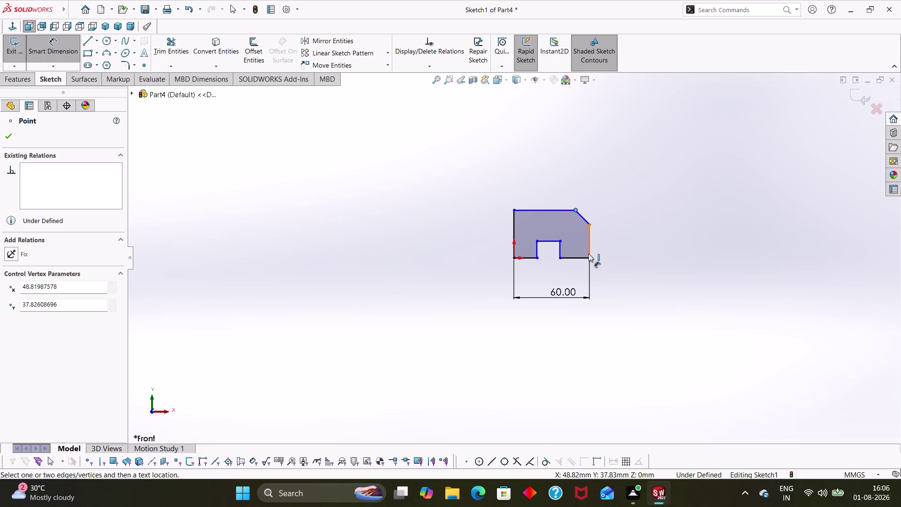
click(588, 256)
click(634, 241)
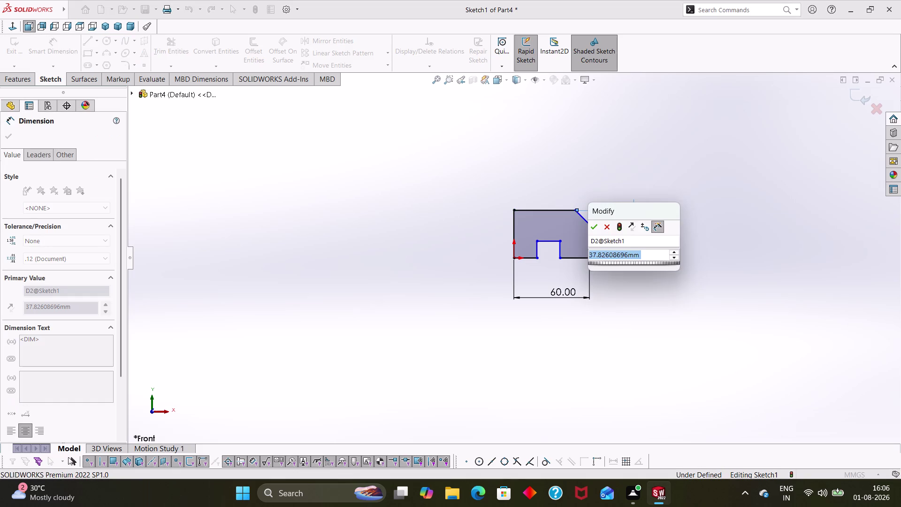
text(28)
key(Return)
Undo the accidental corner drags and delete the faulty dimension.
click(678, 268)
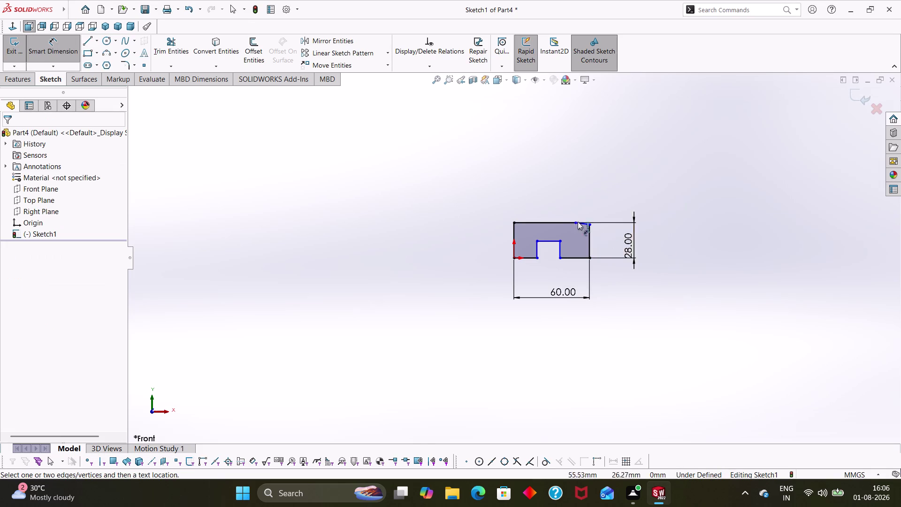
drag(588, 225, 584, 239)
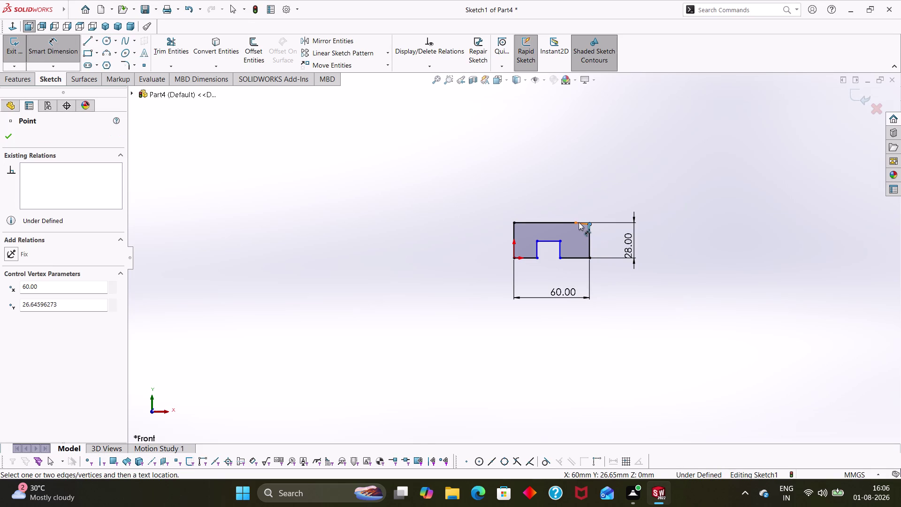
drag(575, 222, 576, 210)
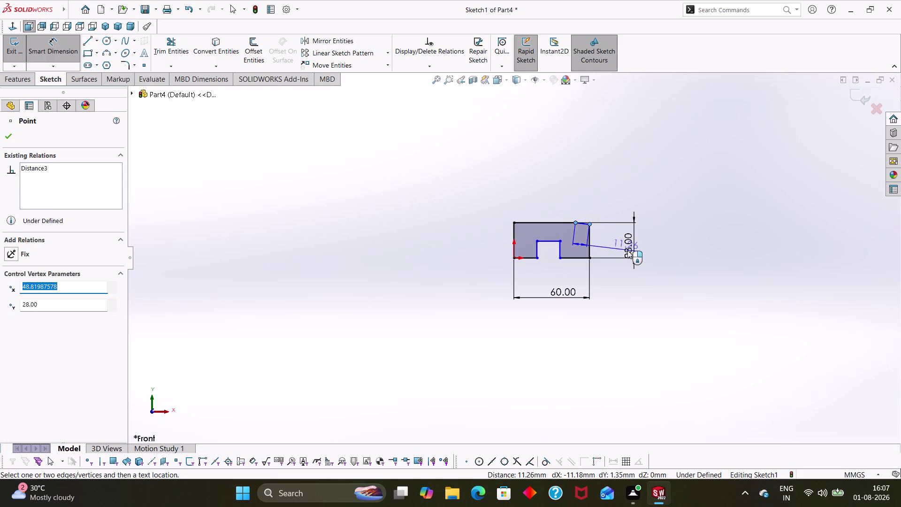
key(Escape)
key(Escape)
key(Escape)
click(627, 249)
key(Delete)
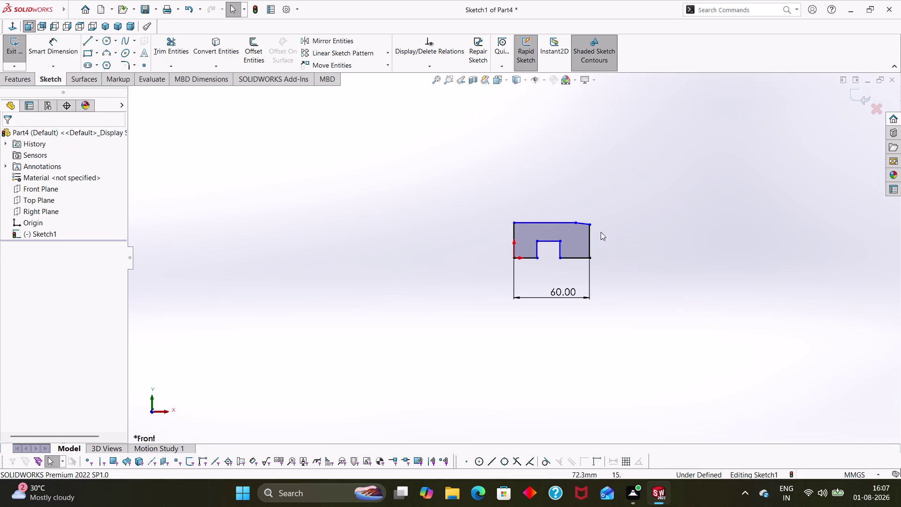
Reshape the chamfer corner and add a 45° angle between chamfer and top edge.
drag(589, 225, 587, 234)
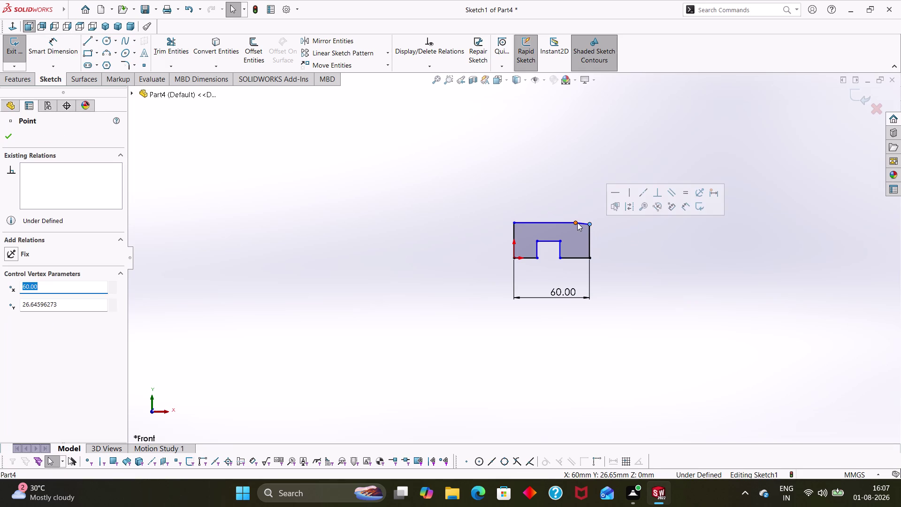
drag(577, 222, 576, 207)
click(694, 243)
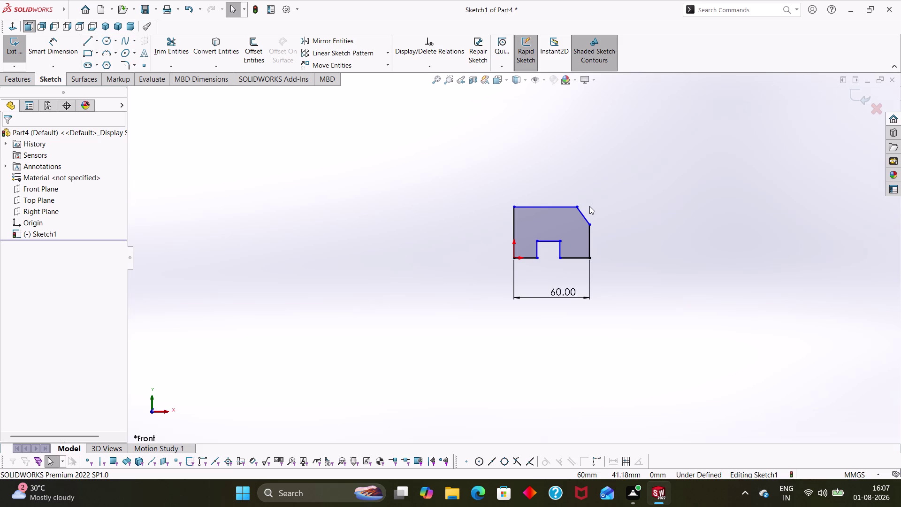
right_drag(661, 279, 644, 173)
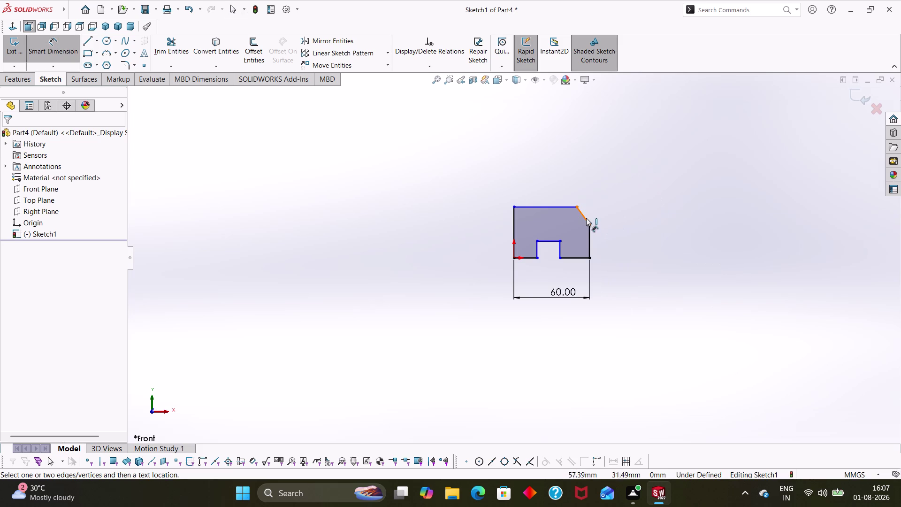
click(586, 217)
click(565, 205)
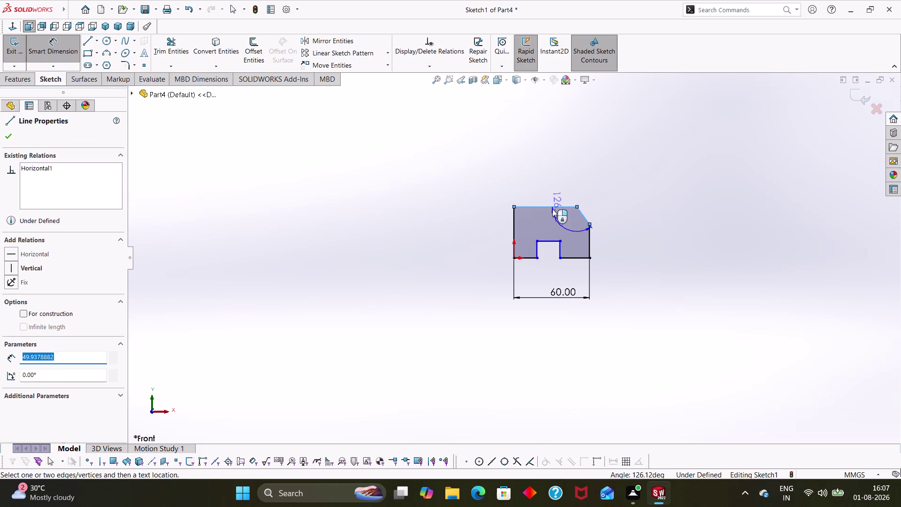
click(555, 193)
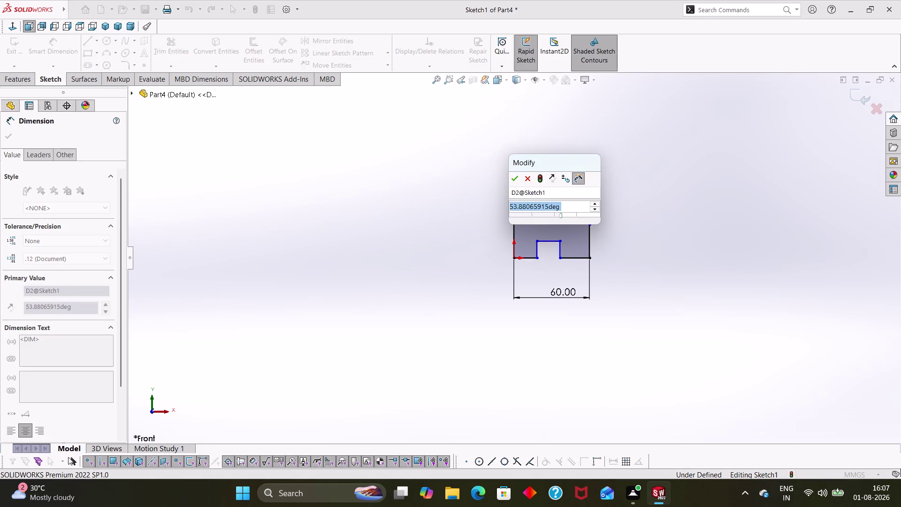
text(45)
key(Return)
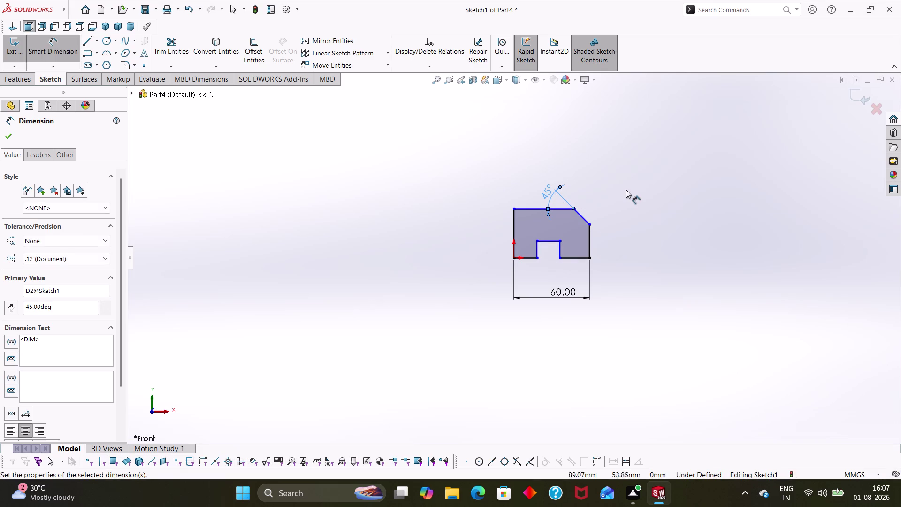
click(626, 190)
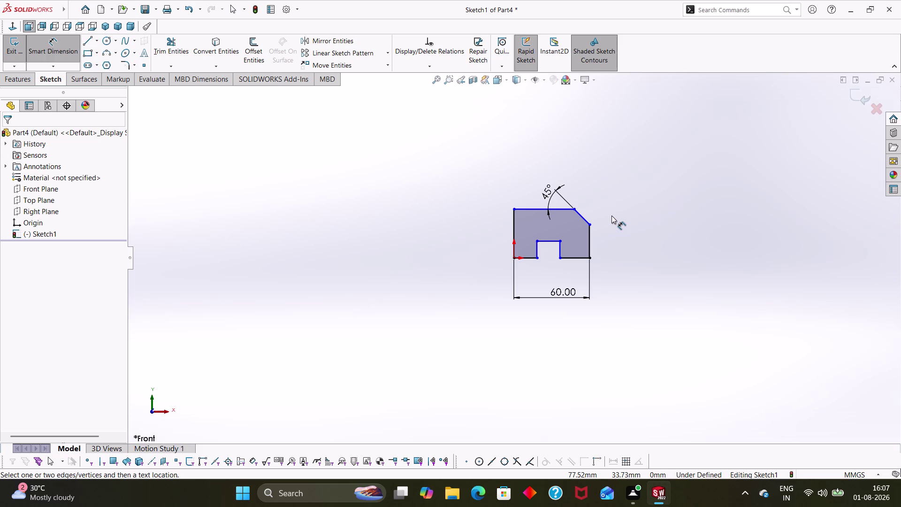
Dimension the overall height from chamfer corner to bottom edge as 28 mm.
right_drag(619, 288, 621, 186)
right_drag(639, 313, 648, 210)
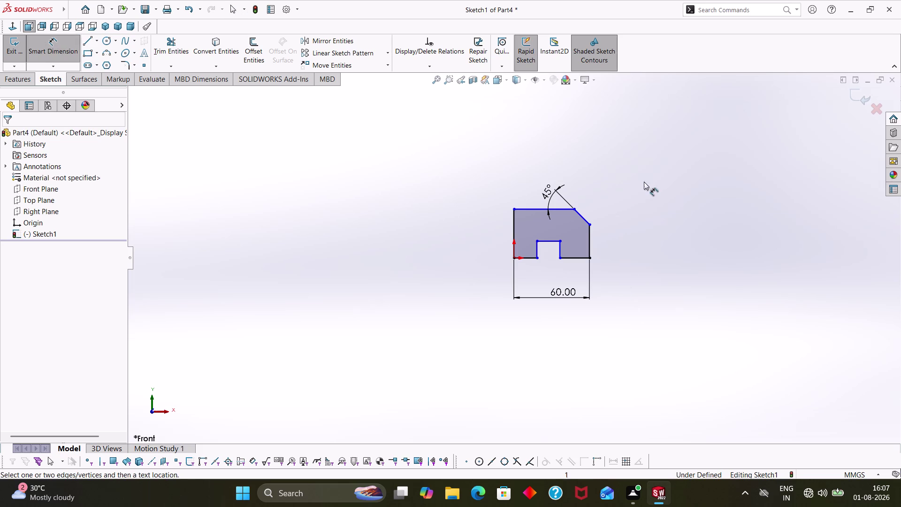
right_drag(648, 210, 644, 185)
click(575, 210)
click(585, 259)
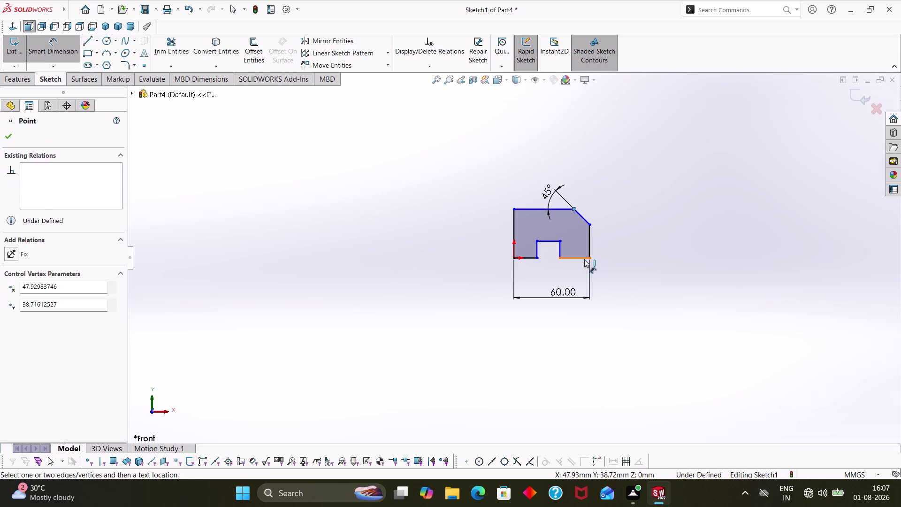
click(637, 239)
text(28)
key(Return)
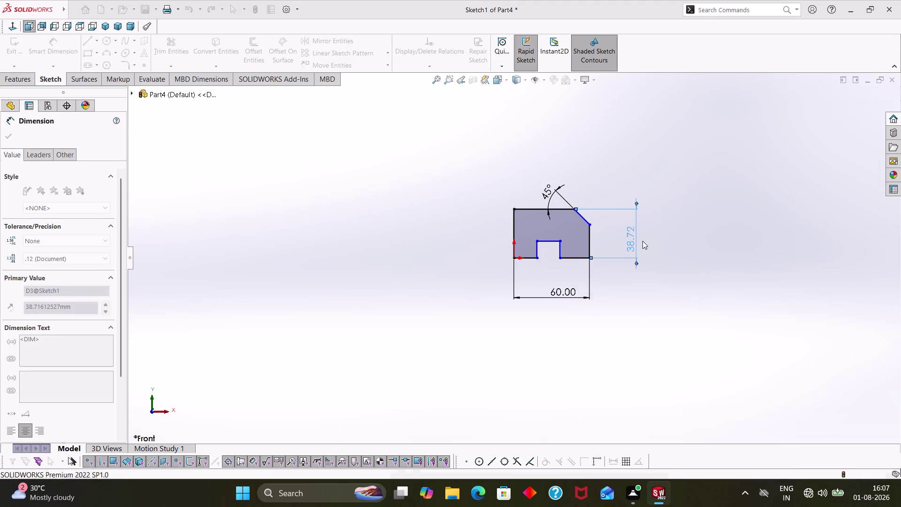
click(679, 274)
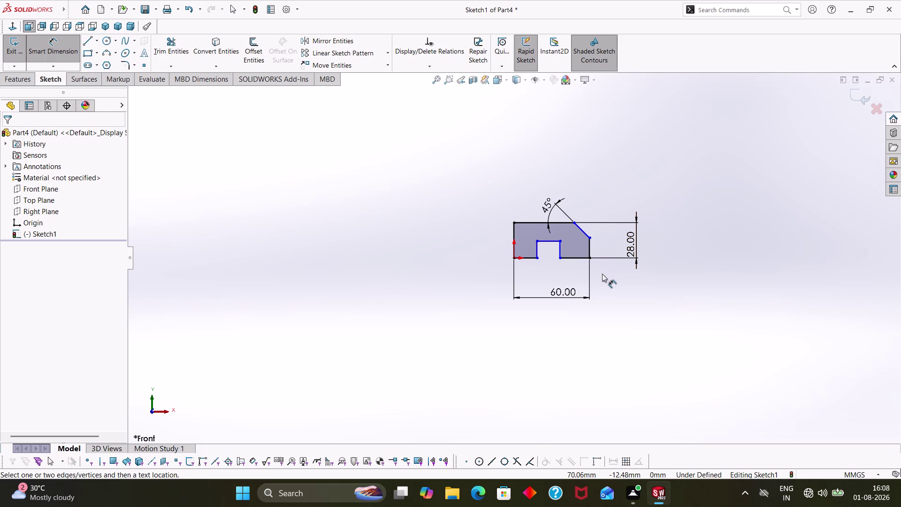
Adjust the view and pick the notch's top-left corner for the next dimension.
right_drag(579, 352, 579, 350)
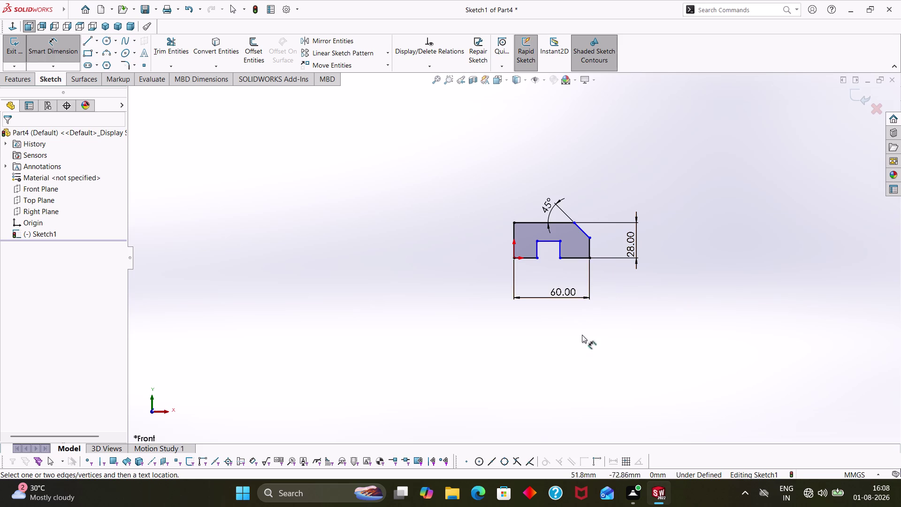
right_drag(580, 350, 584, 276)
right_drag(610, 377, 608, 240)
click(537, 239)
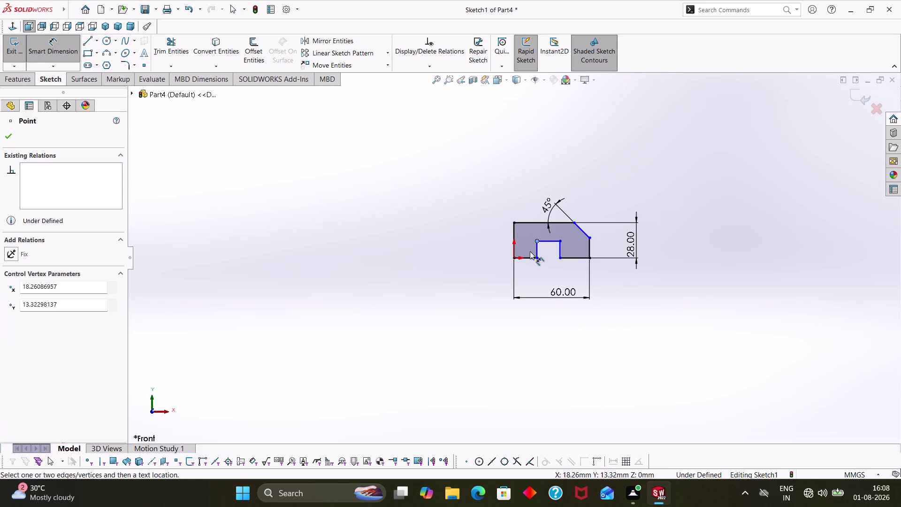
Dimension the notch with an 8 mm height and a 16 mm horizontal position.
click(528, 256)
click(473, 246)
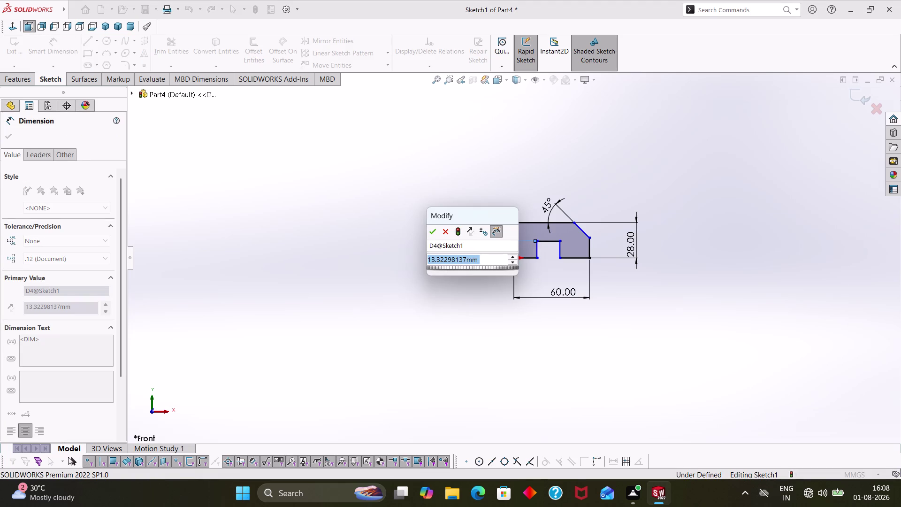
key(8)
key(Return)
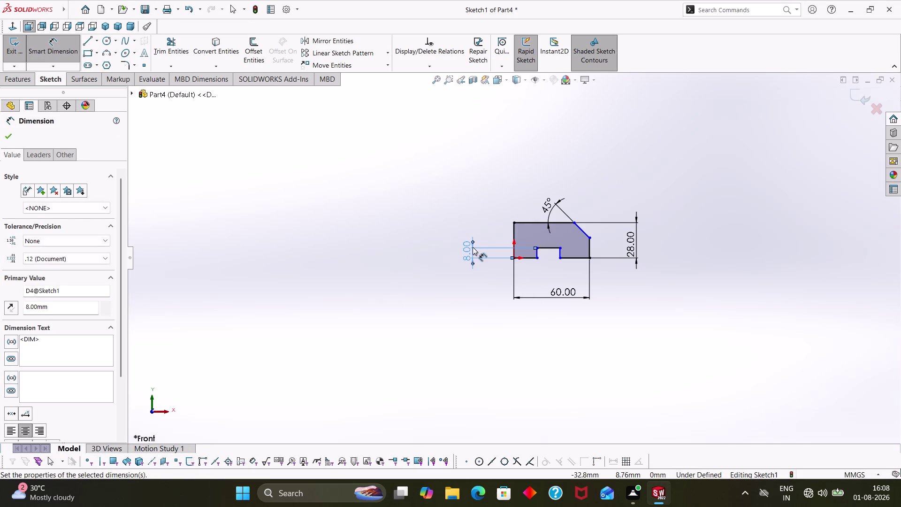
click(503, 310)
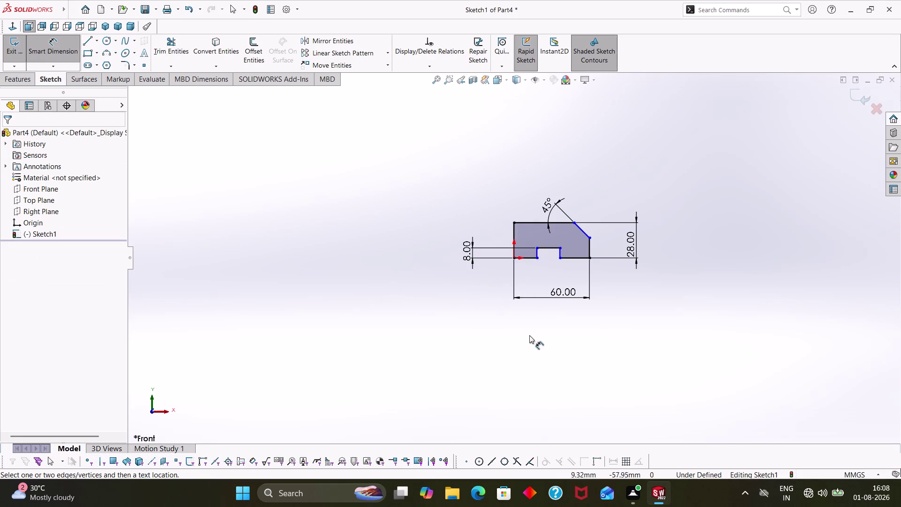
click(548, 248)
click(550, 285)
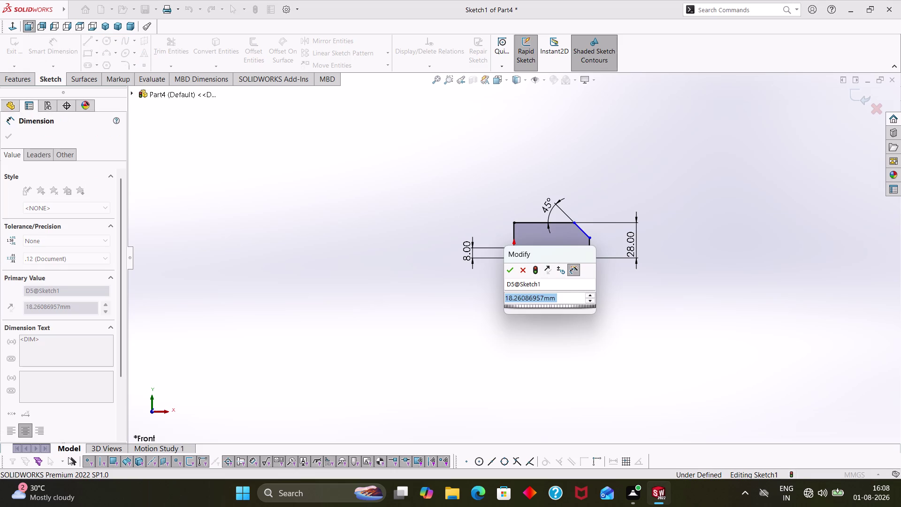
text(16)
key(Return)
click(570, 321)
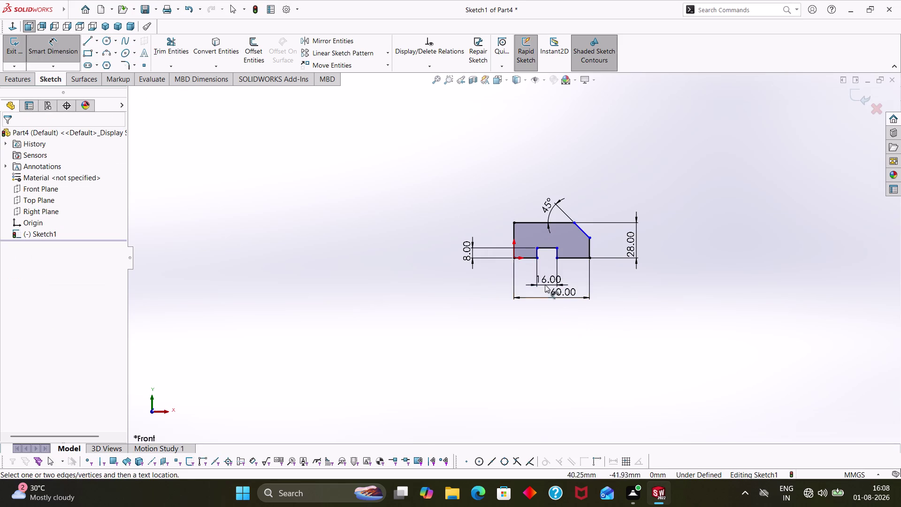
Dimension the short bottom edge left of the notch at 15 mm.
right_drag(543, 368, 524, 273)
right_drag(544, 387, 527, 293)
click(521, 258)
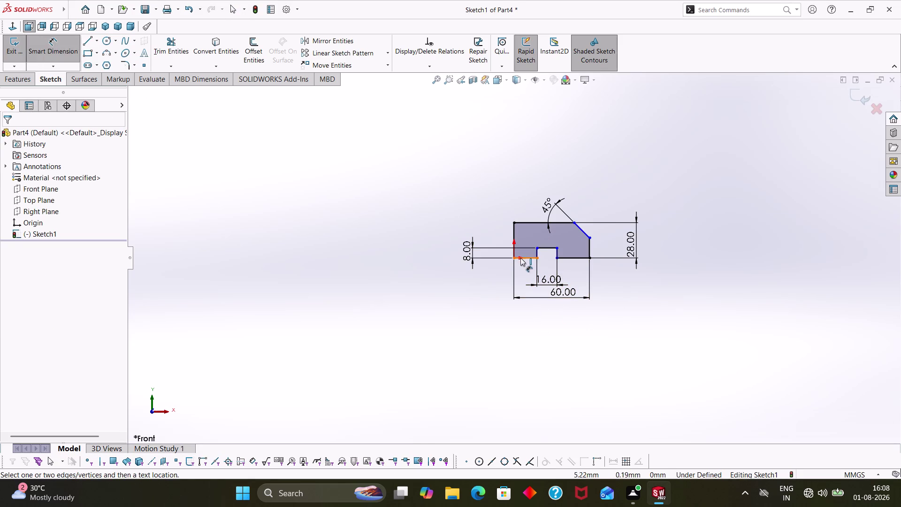
click(532, 356)
text(15)
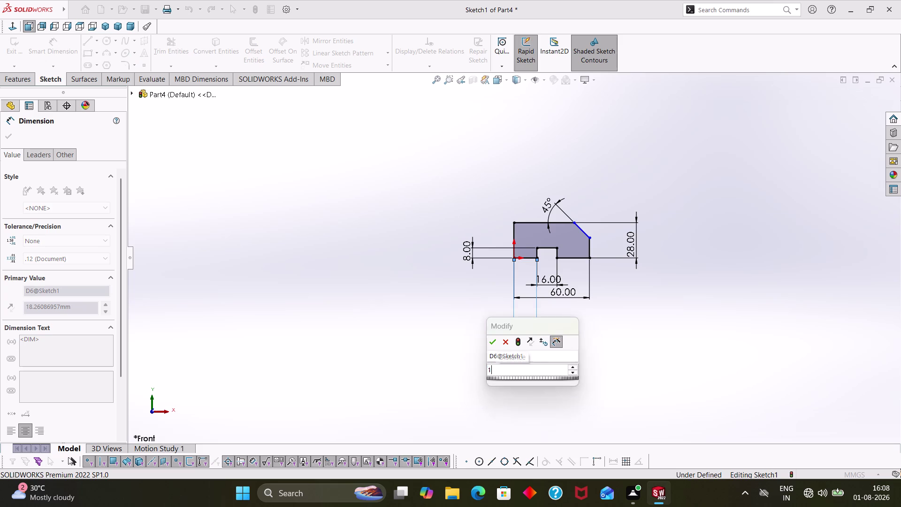
key(Return)
click(575, 355)
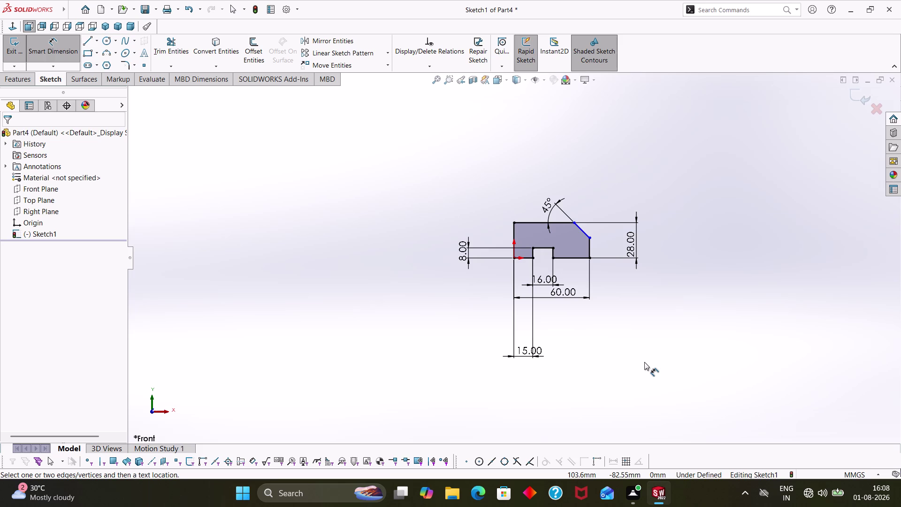
Give the chamfer a 10 mm horizontal width, fully defining the sketch.
click(591, 239)
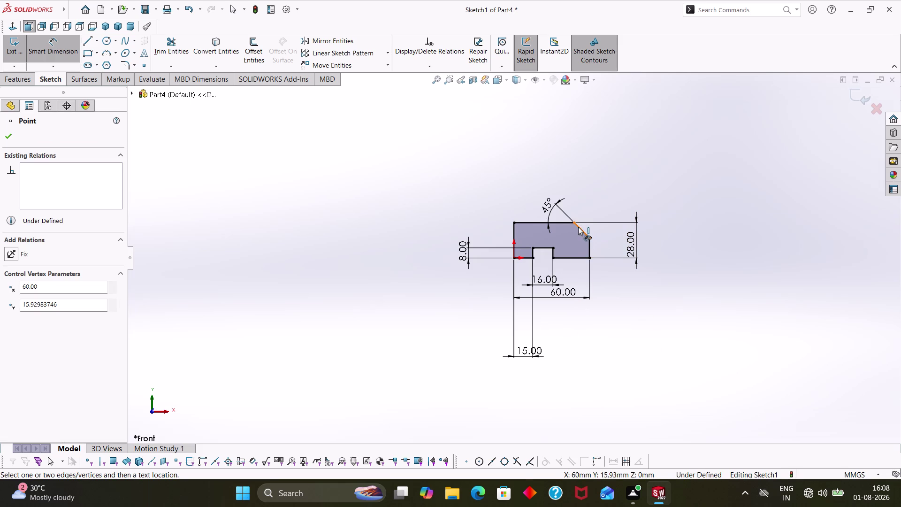
click(575, 222)
click(581, 166)
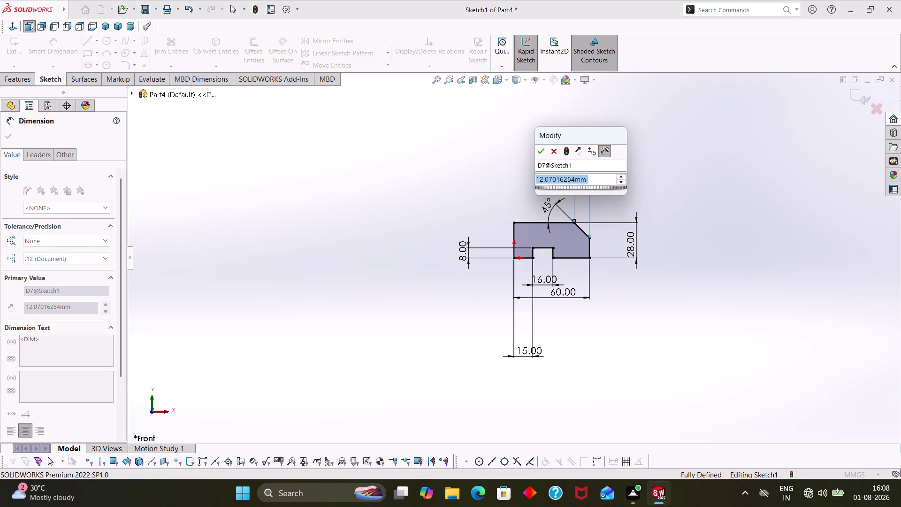
text(10)
key(Return)
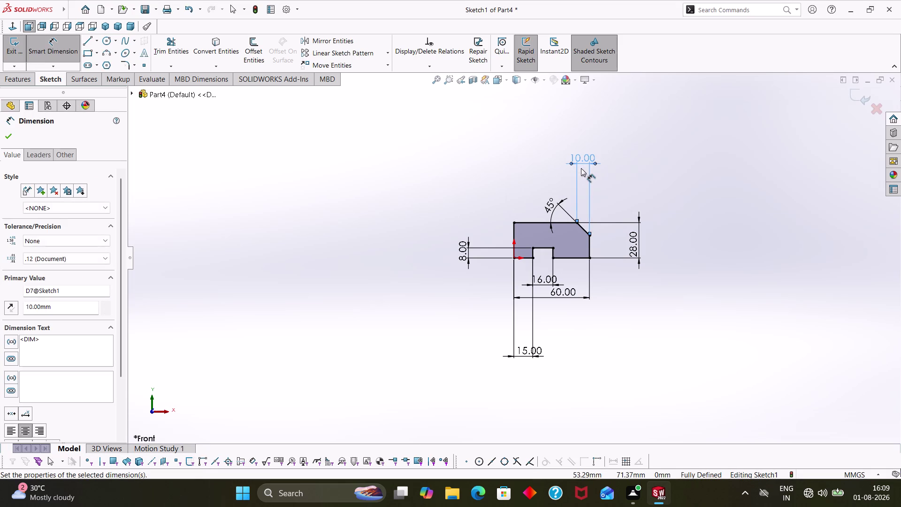
click(678, 189)
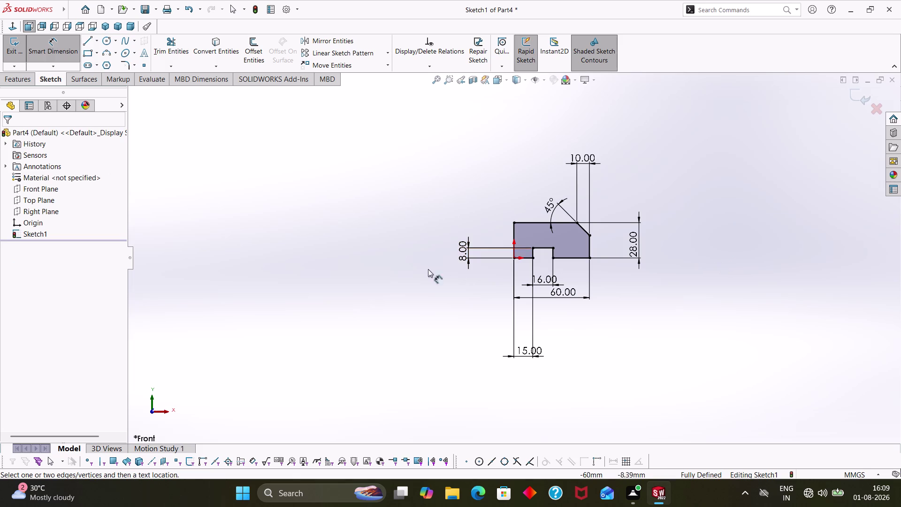
click(18, 80)
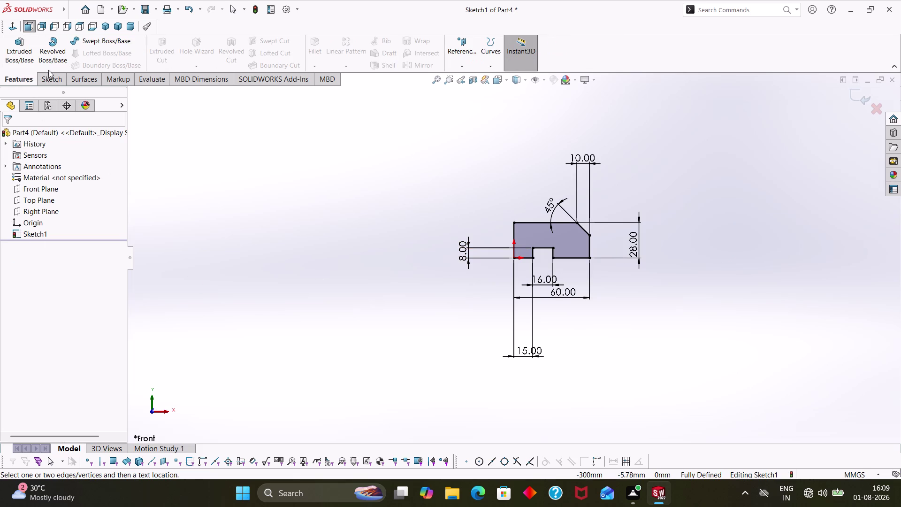
Extrude the profile in the reversed direction to a 580 mm blind depth.
click(24, 56)
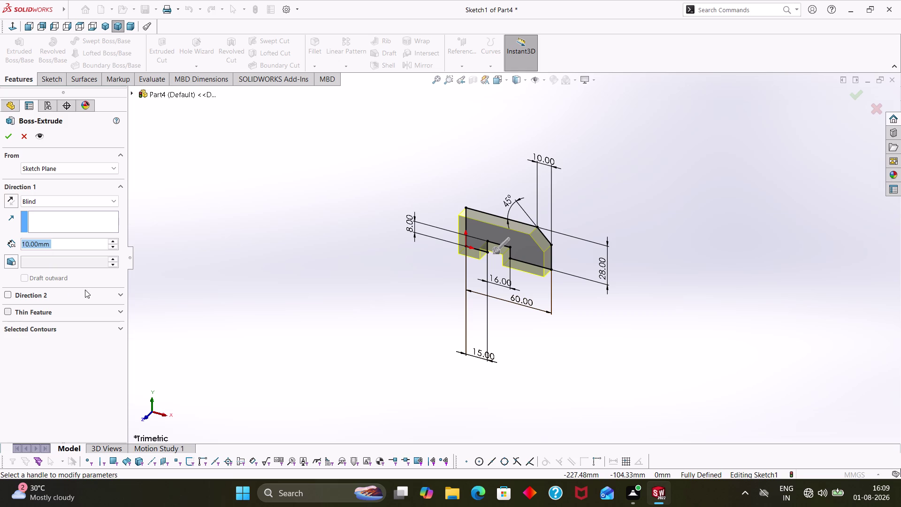
click(4, 204)
click(7, 203)
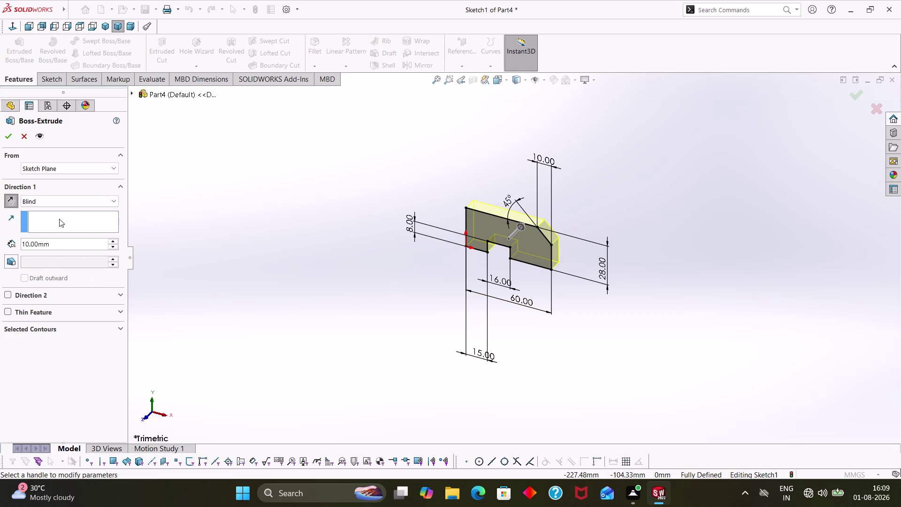
drag(61, 246, 0, 238)
text(580)
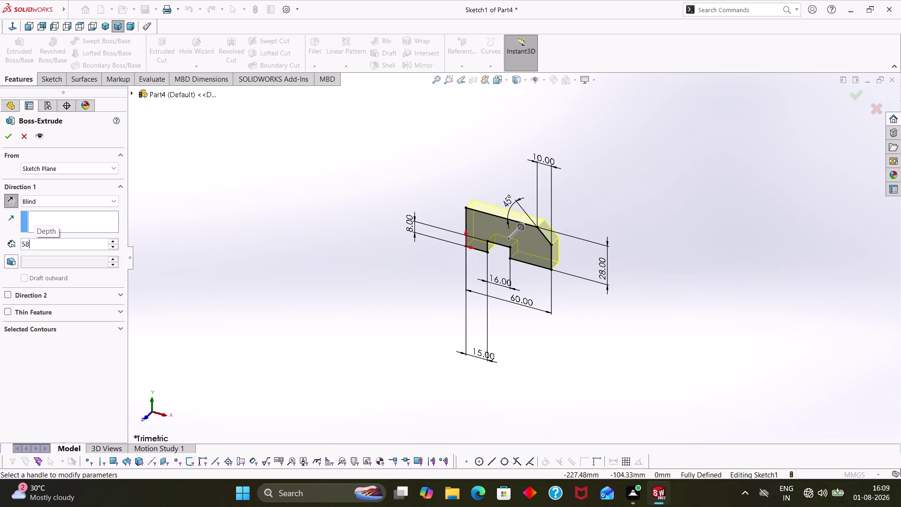
key(Return)
scroll(up, 3)
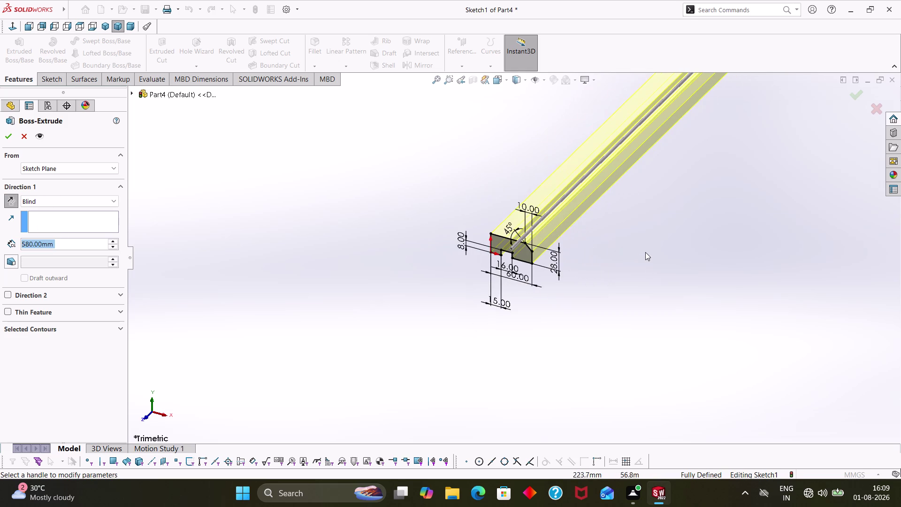
scroll(up, 3)
middle_drag(656, 239, 610, 222)
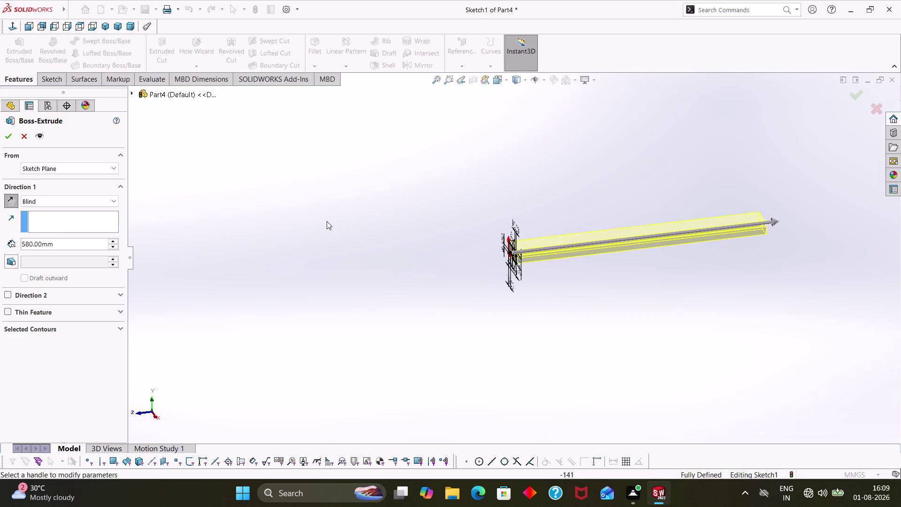
click(12, 134)
click(381, 252)
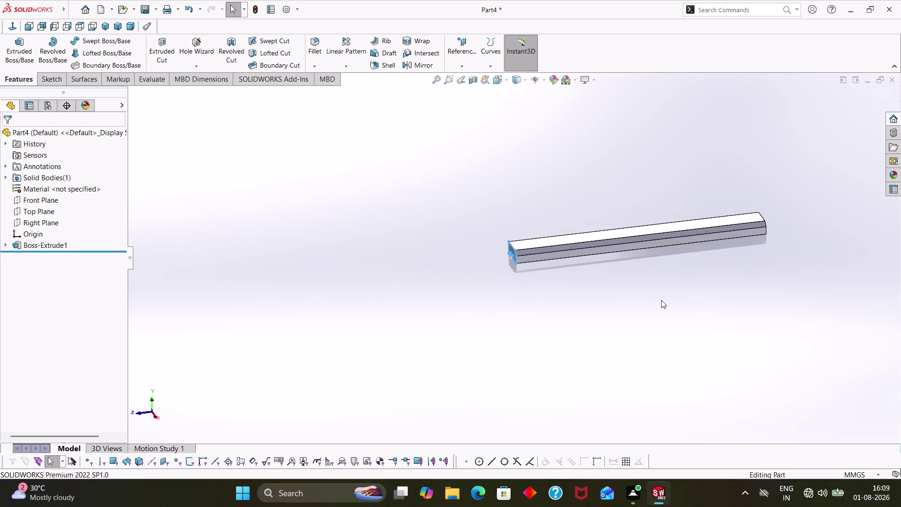
scroll(up, 3)
middle_click(630, 288)
scroll(down, 3)
scroll(down, 3)
middle_drag(581, 262, 607, 265)
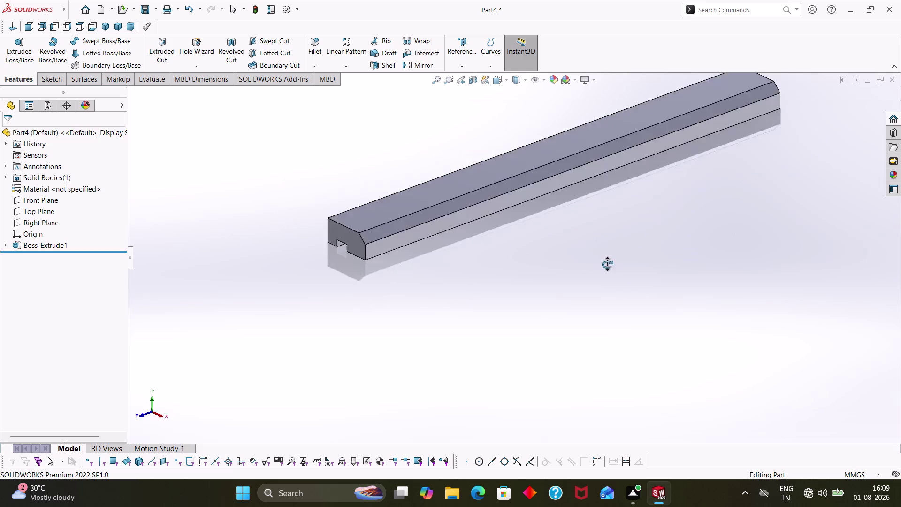
middle_drag(607, 264, 659, 226)
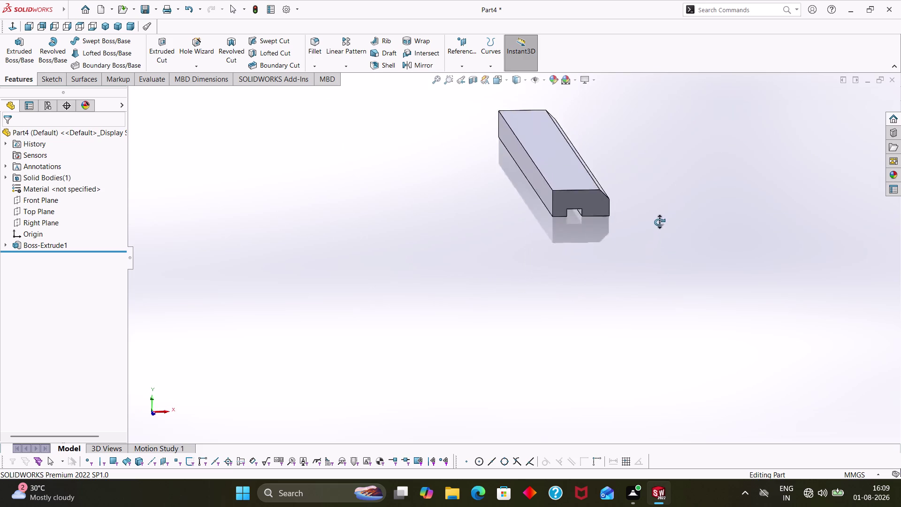
middle_drag(659, 226, 630, 218)
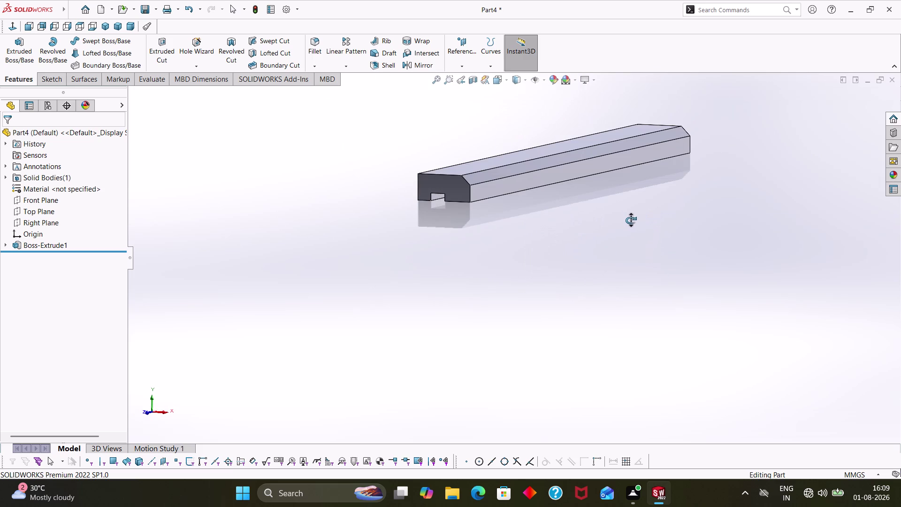
middle_drag(630, 219, 640, 224)
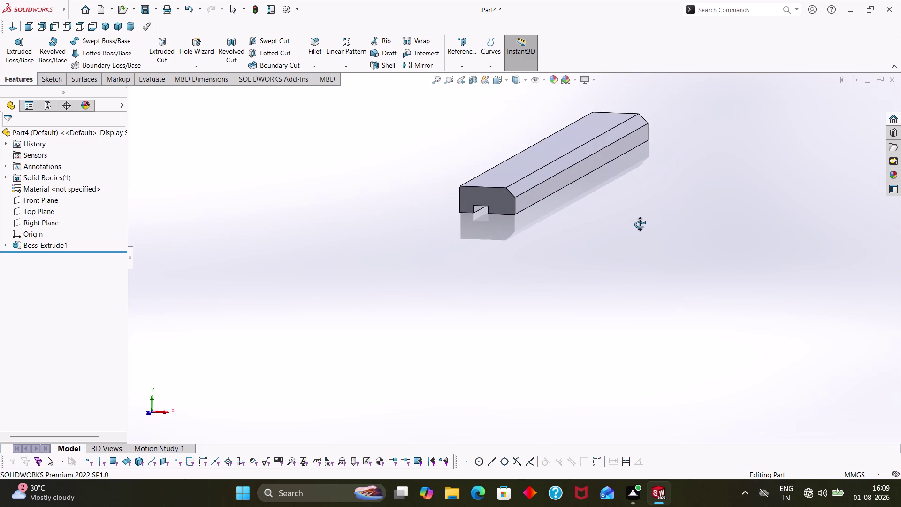
middle_drag(639, 224, 642, 226)
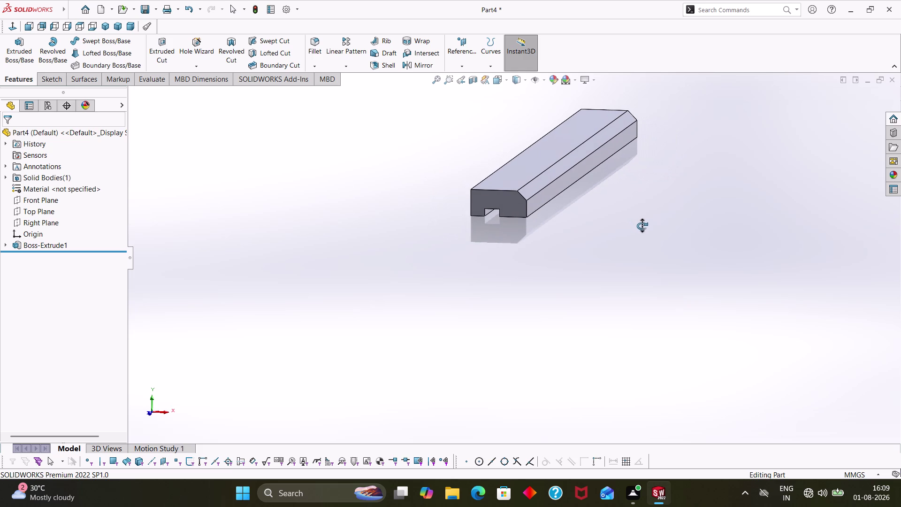
middle_drag(642, 226, 638, 224)
middle_drag(479, 269, 553, 286)
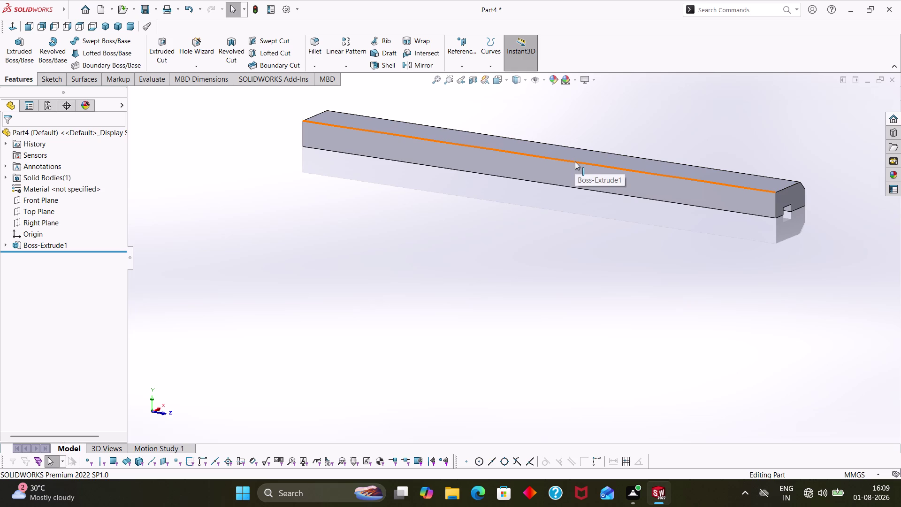
middle_drag(642, 257, 571, 254)
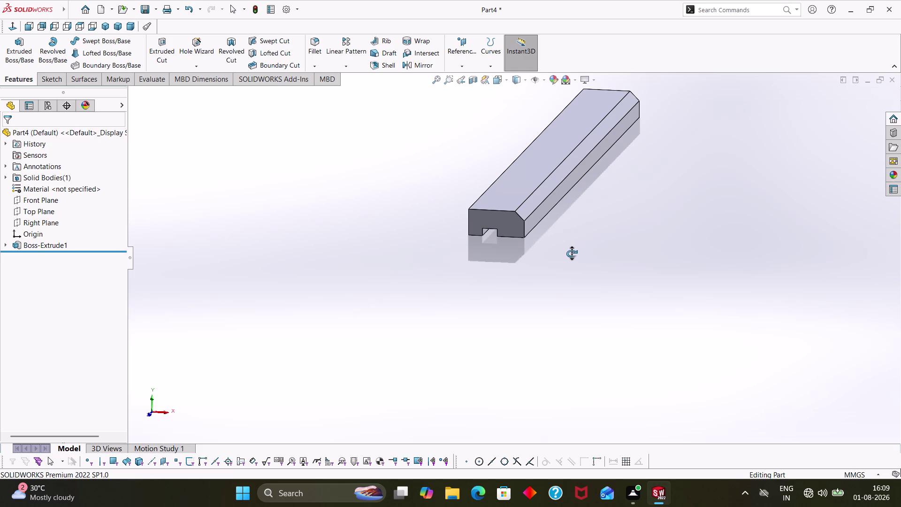
middle_drag(572, 253, 571, 254)
middle_drag(576, 245, 600, 232)
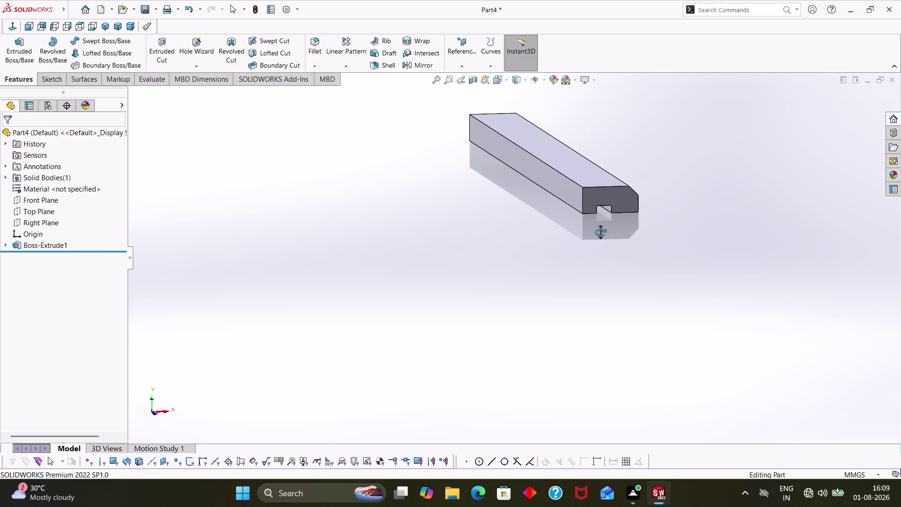
middle_drag(600, 232, 599, 233)
key(ctrl+7)
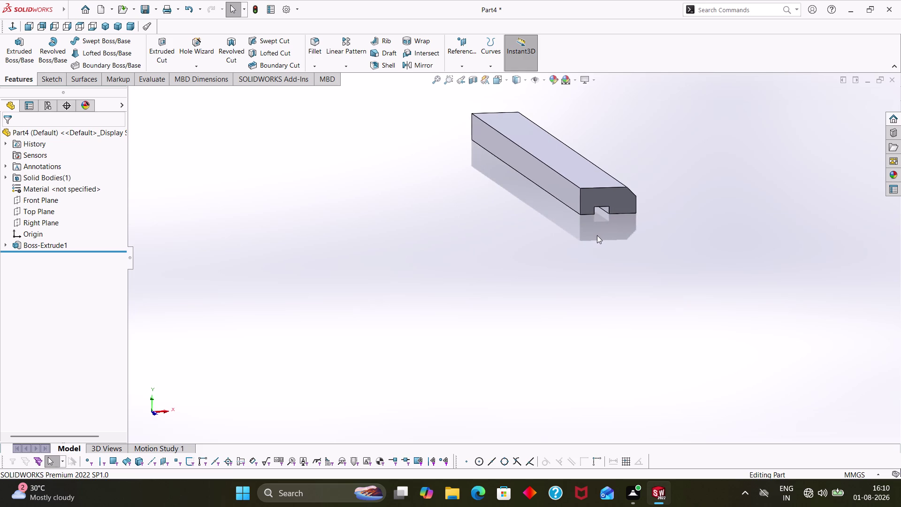
key(ctrl+6)
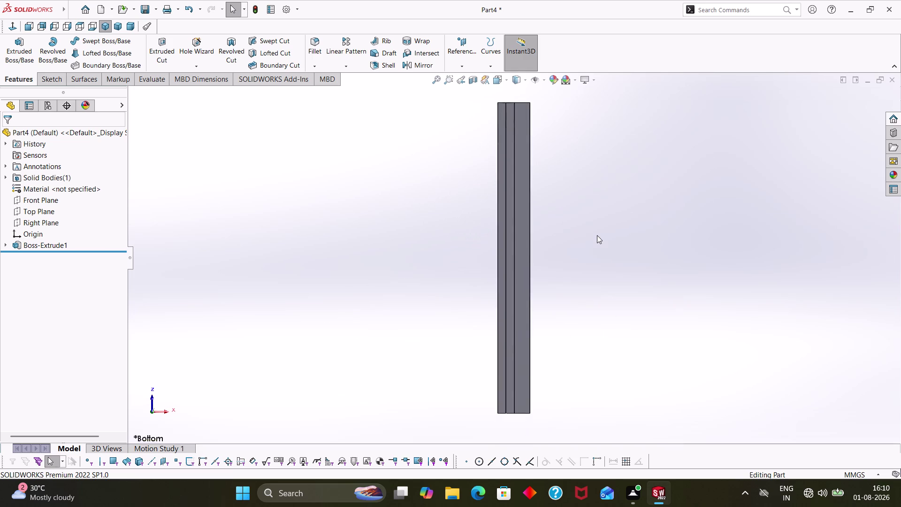
key(ctrl+7)
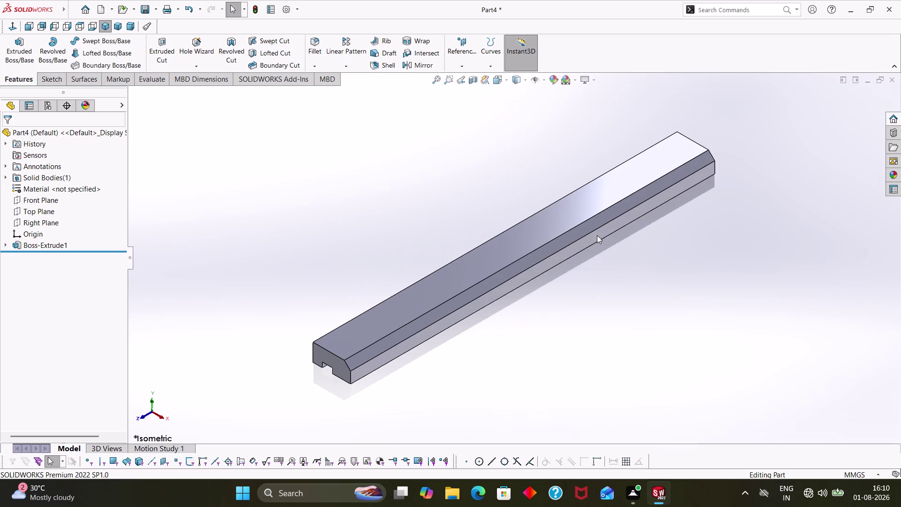
key(ctrl+5)
key(ctrl+4)
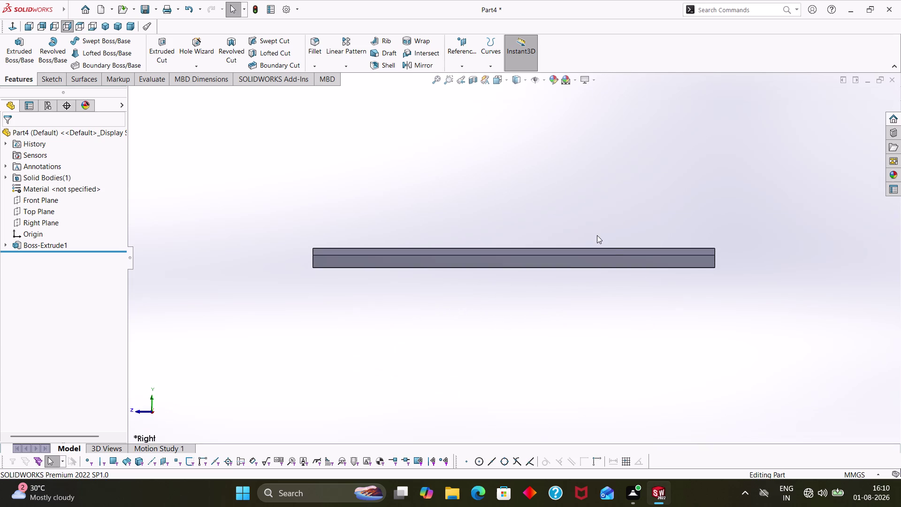
middle_drag(598, 225, 496, 241)
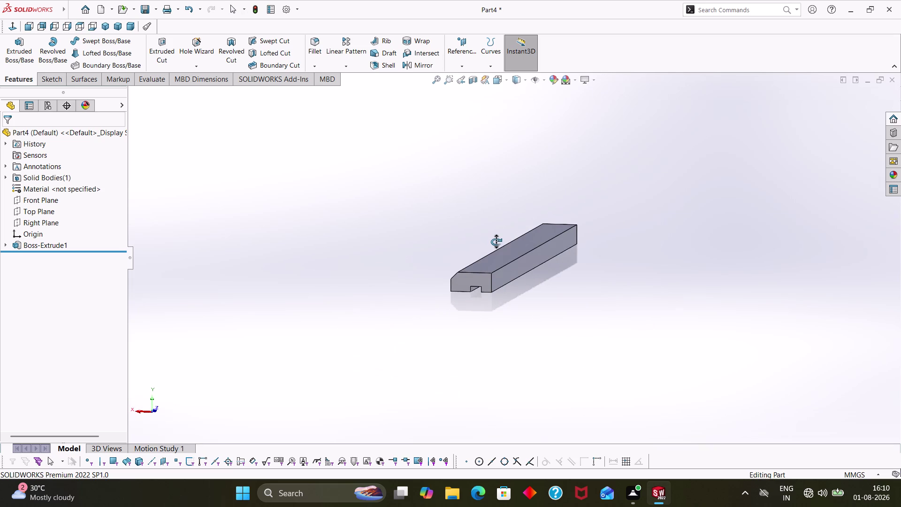
middle_drag(496, 242, 521, 253)
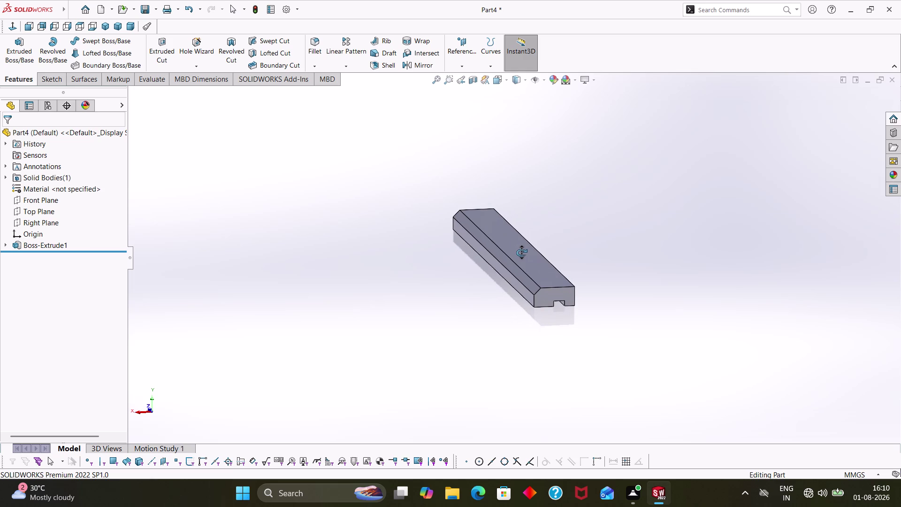
middle_drag(521, 252, 521, 252)
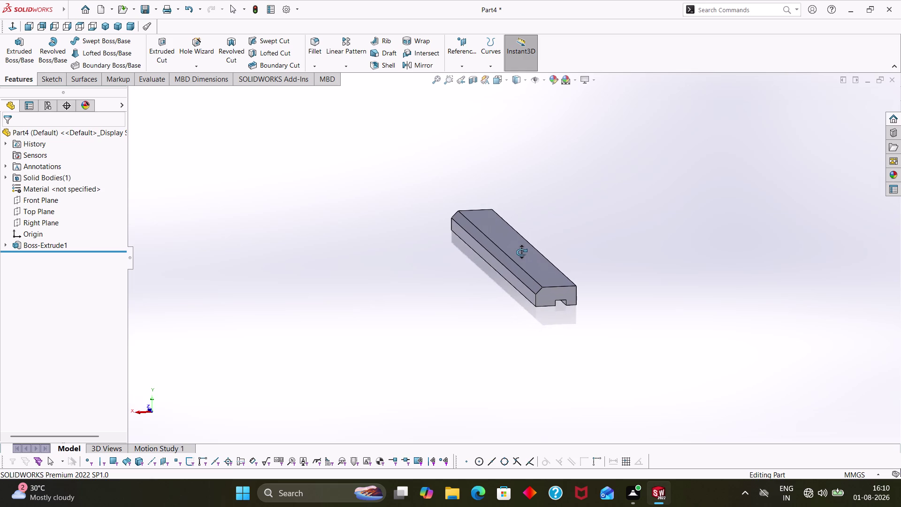
middle_drag(521, 252, 519, 251)
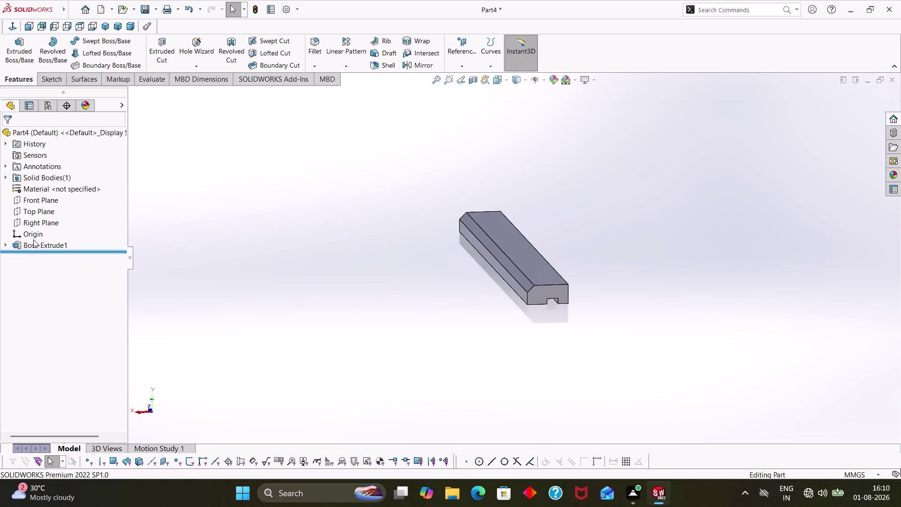
Expand Boss-Extrude1 and edit its Sketch1 profile.
click(3, 244)
click(5, 241)
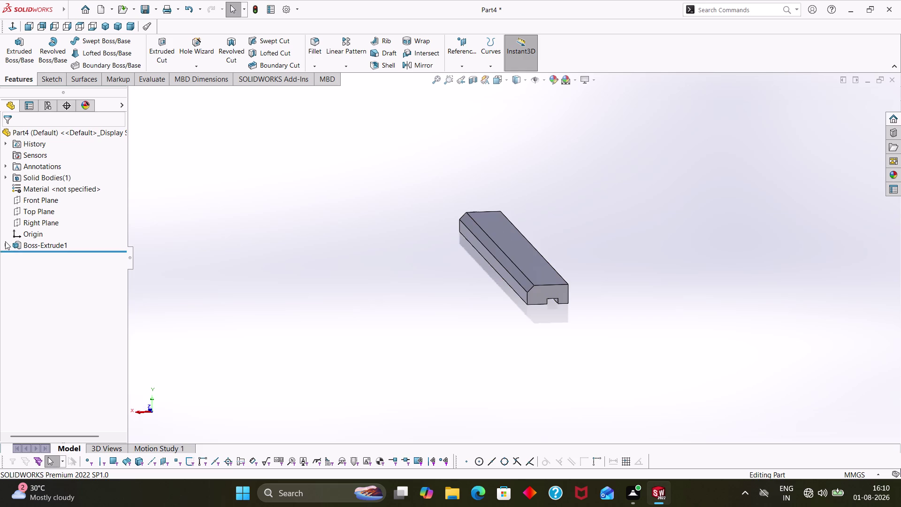
right_click(28, 255)
click(34, 229)
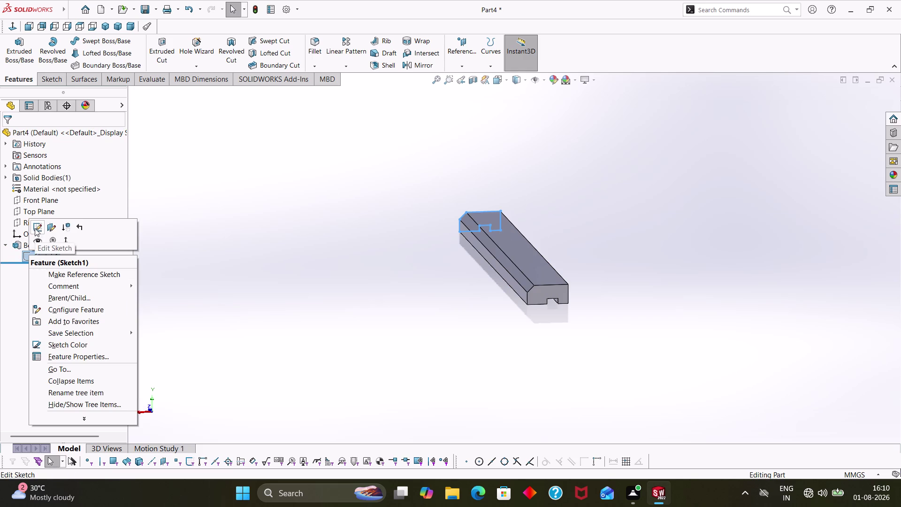
scroll(down, 3)
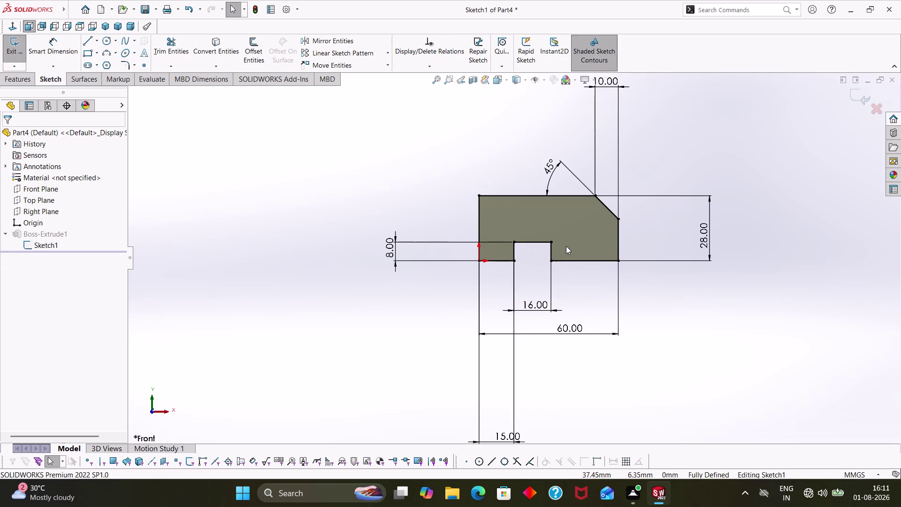